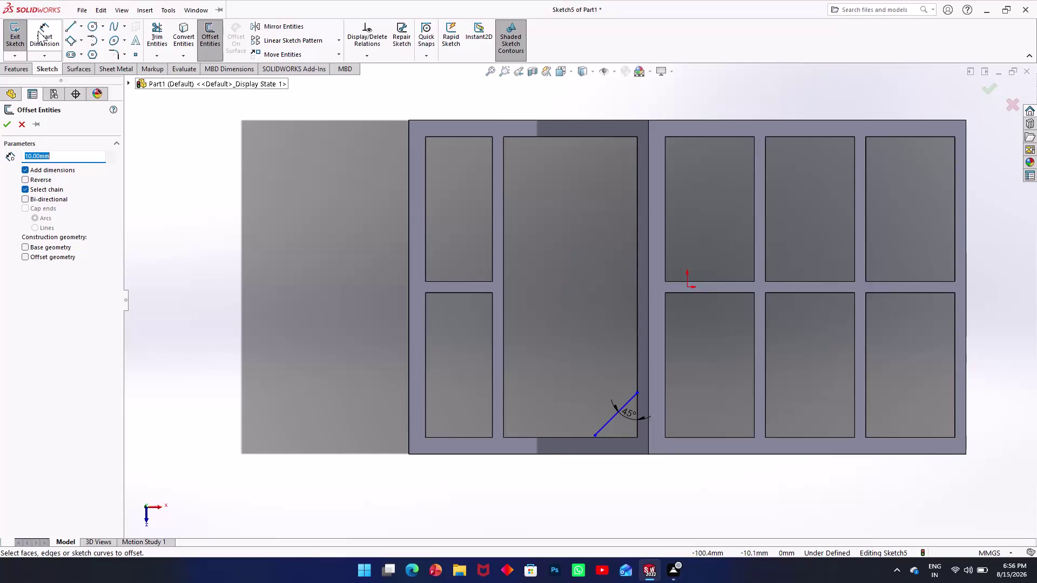
Dimension the 45° line's upper endpoint 7.7 mm vertically above the pocket's bottom edge.
scroll(down, 3)
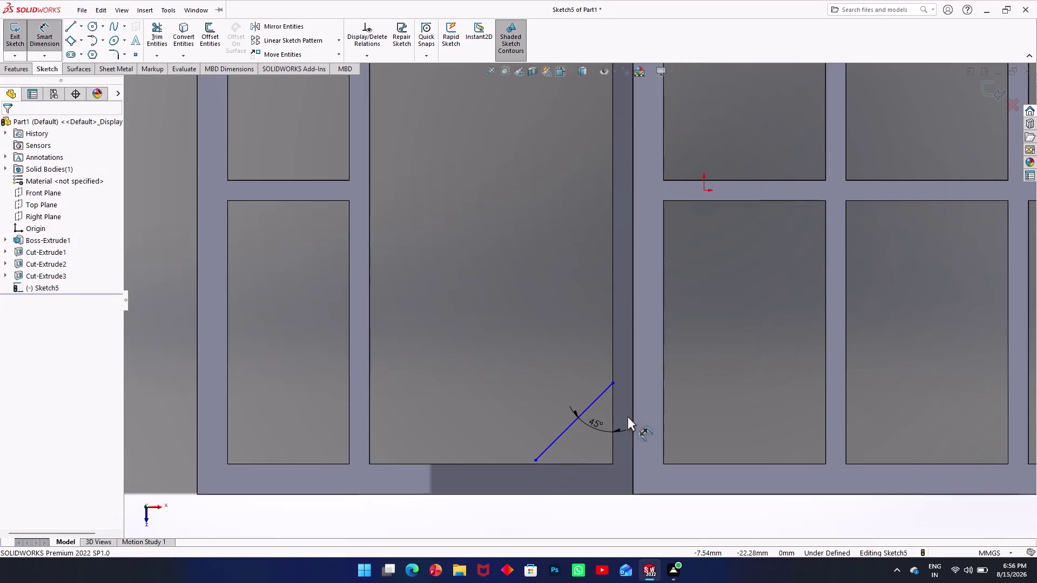
scroll(down, 3)
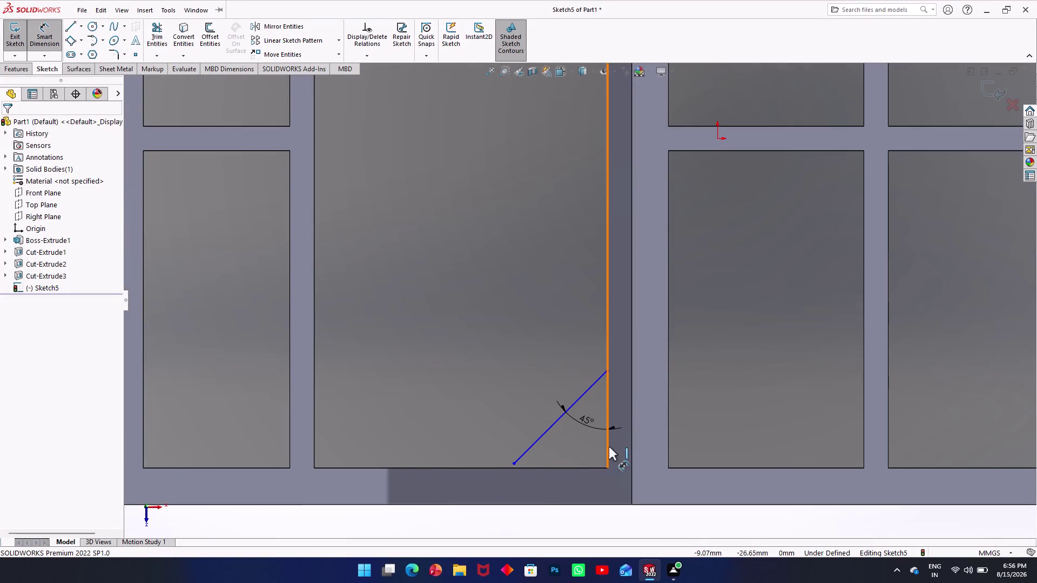
click(608, 372)
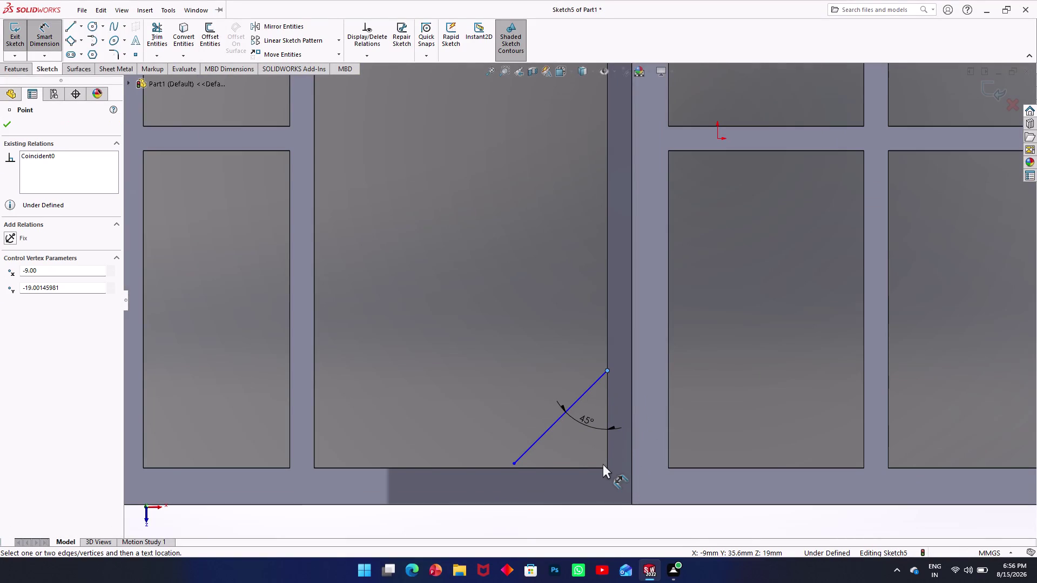
click(602, 469)
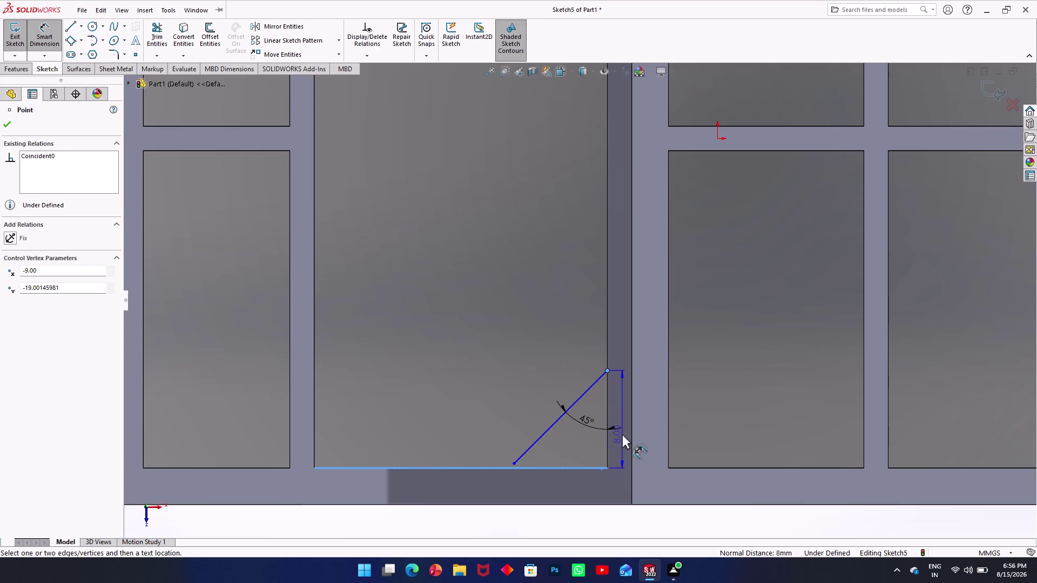
click(622, 434)
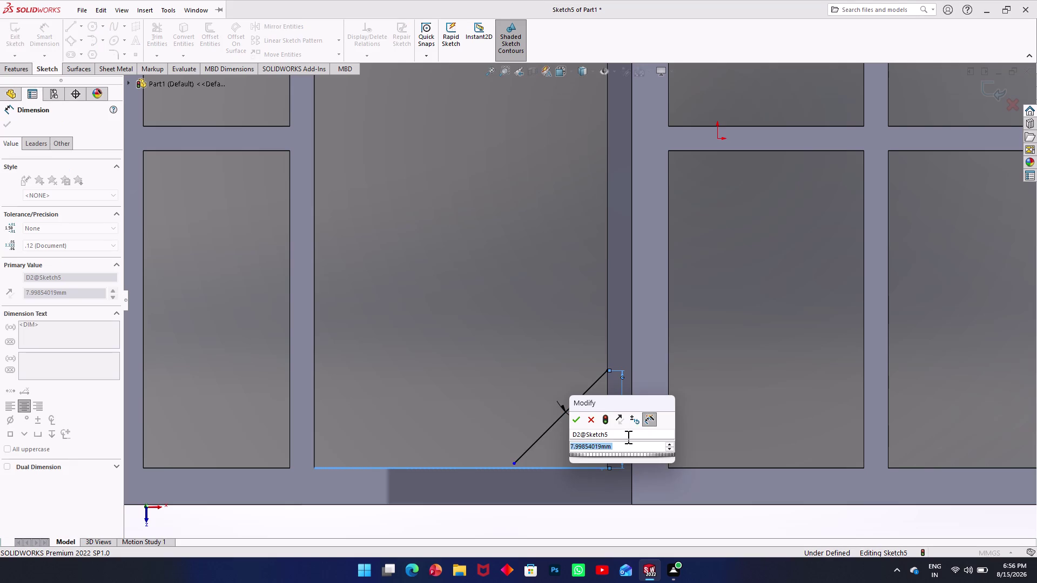
text(7.7)
key(Return)
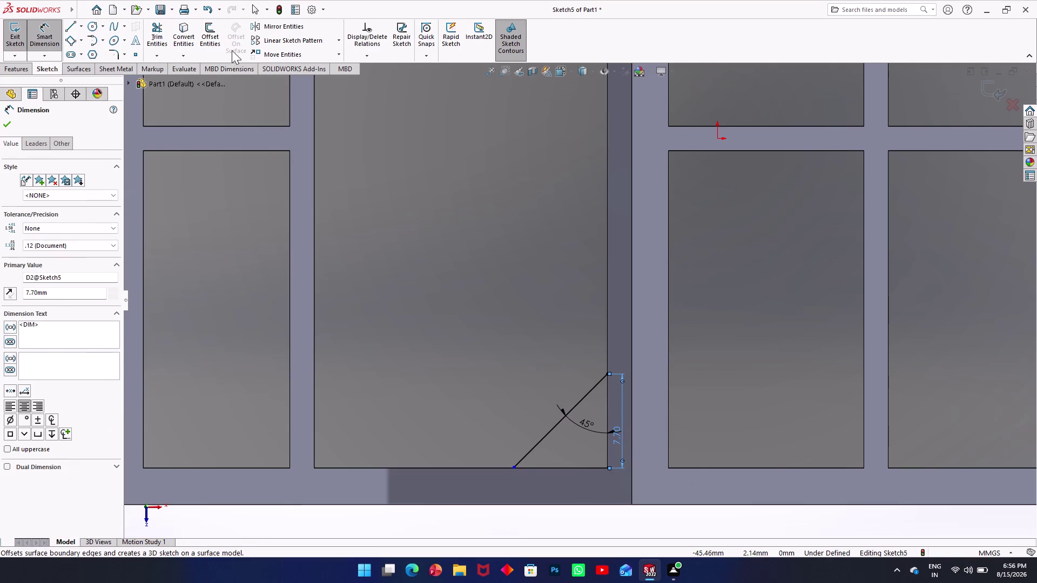
click(204, 40)
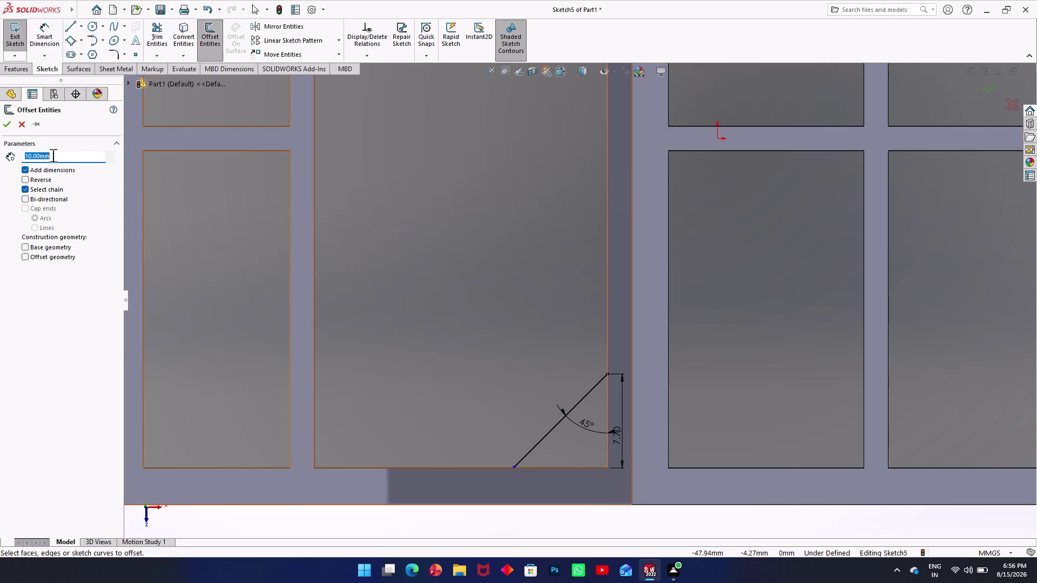
Offset the 45° line 7.7 mm upward to create its first parallel copy.
key(7)
key(period)
key(7)
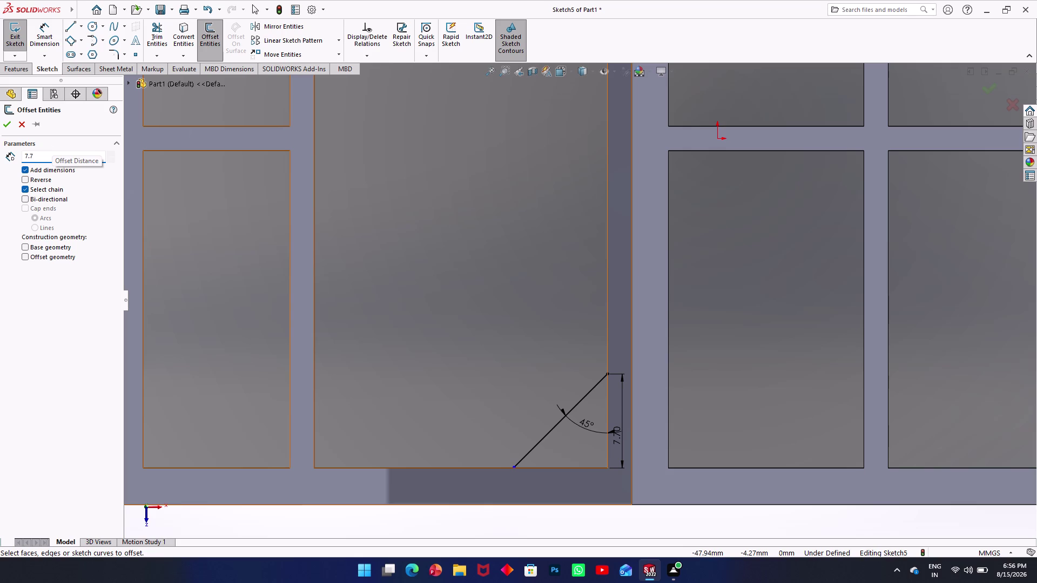
click(547, 433)
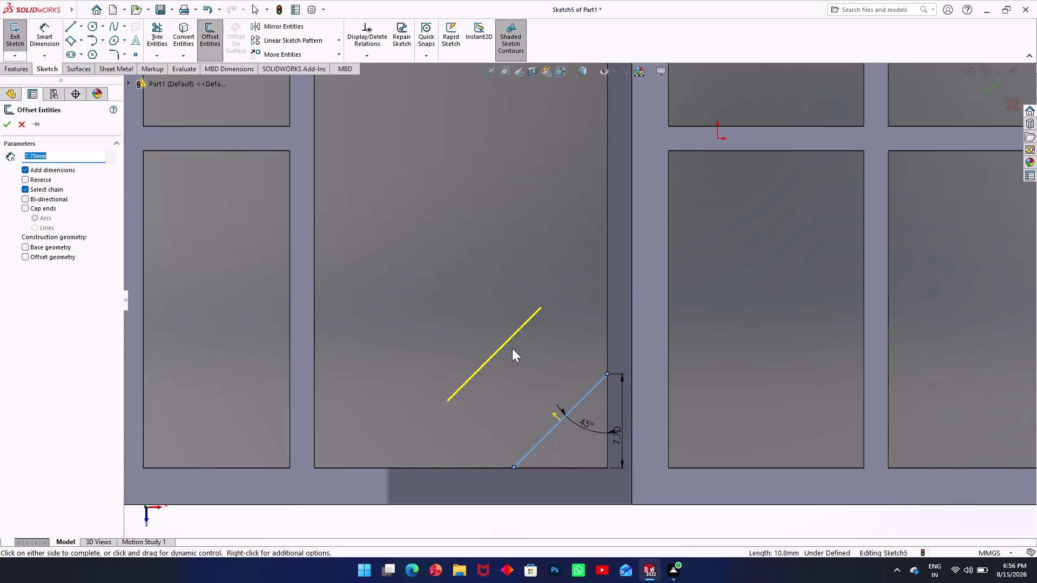
click(448, 279)
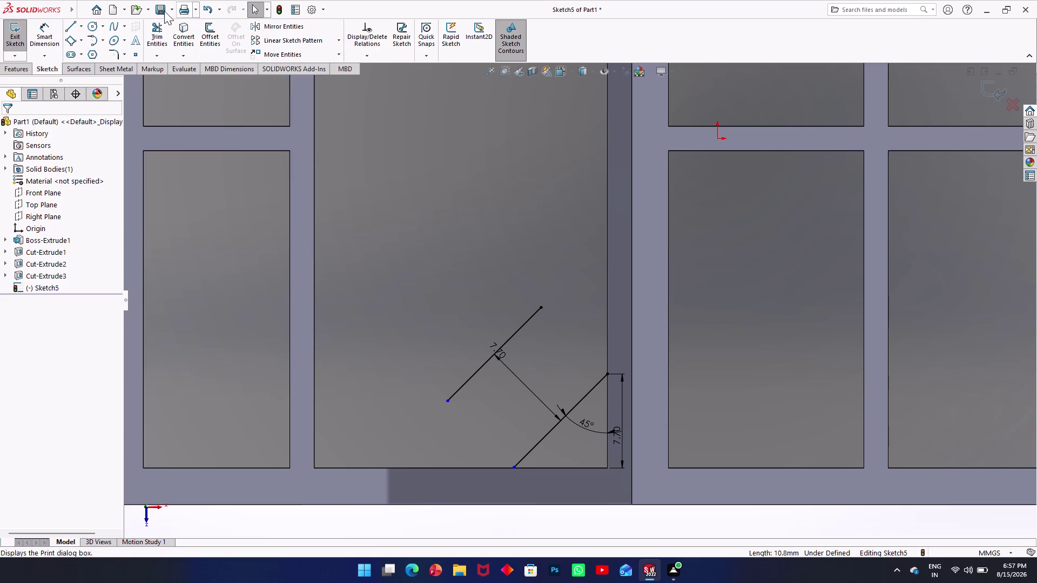
Offset the new copy another 7.7 mm up the face and select the top line.
click(207, 38)
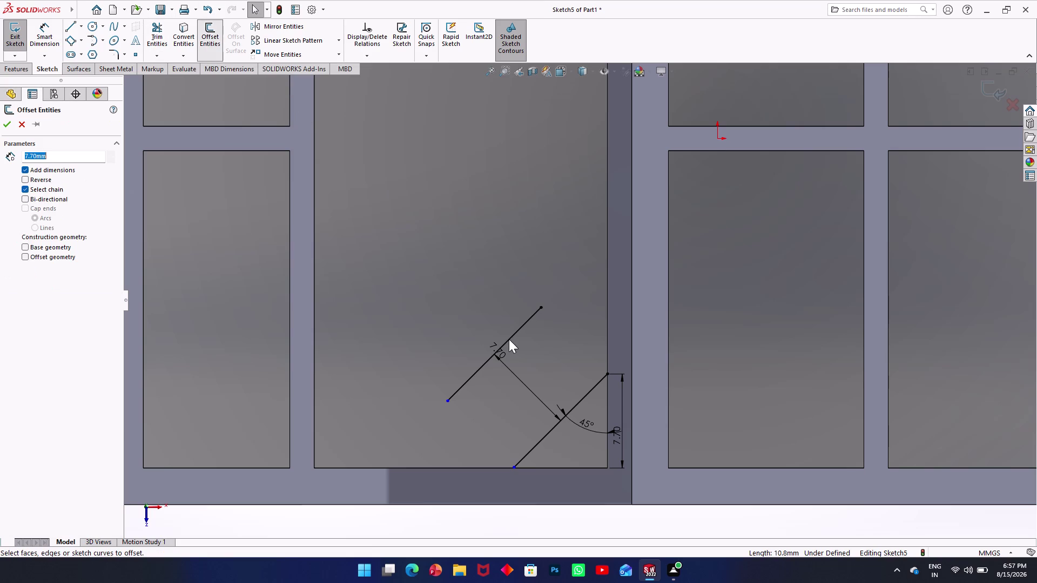
click(508, 339)
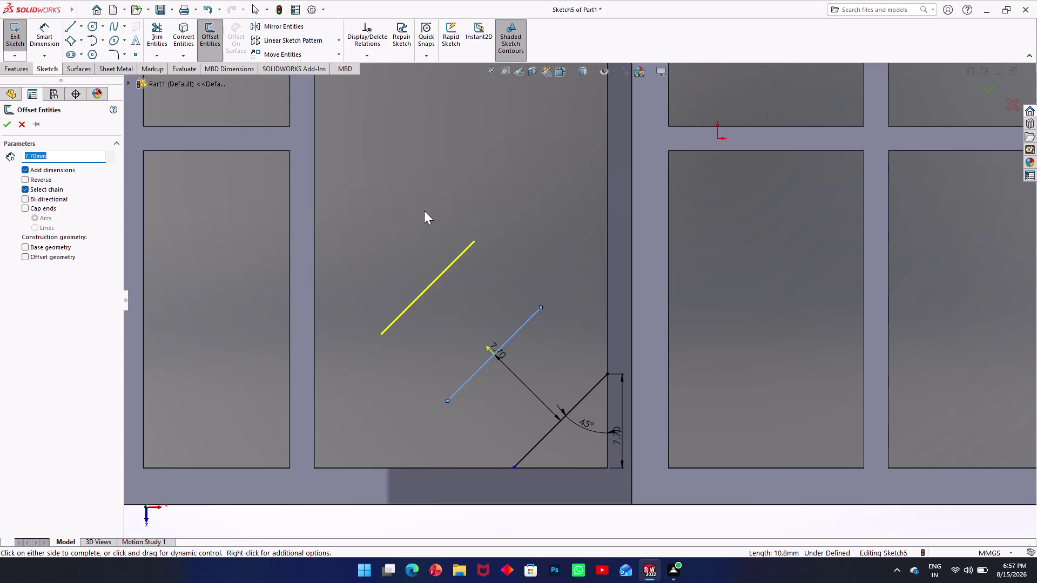
click(424, 211)
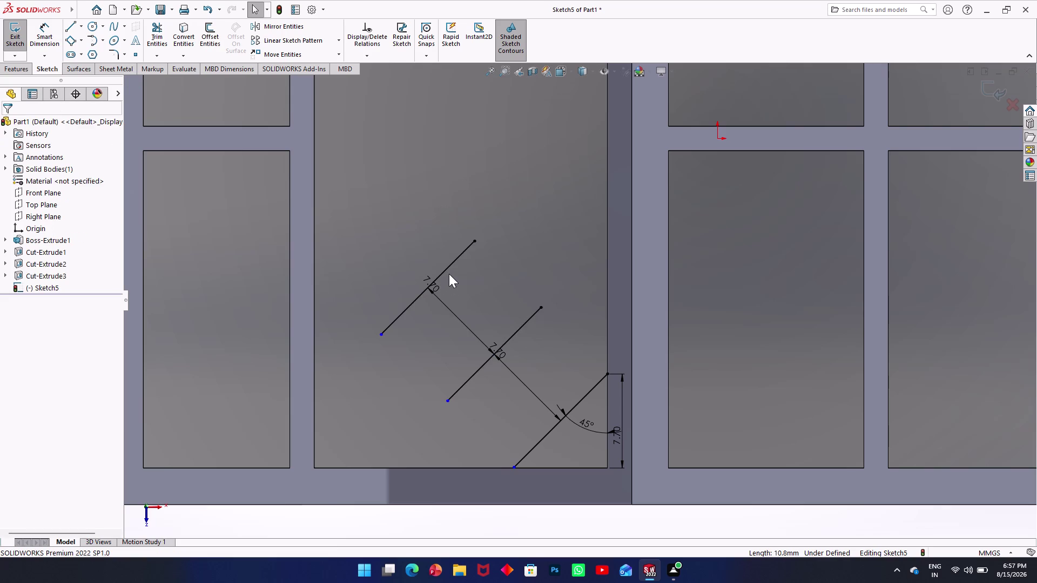
click(447, 268)
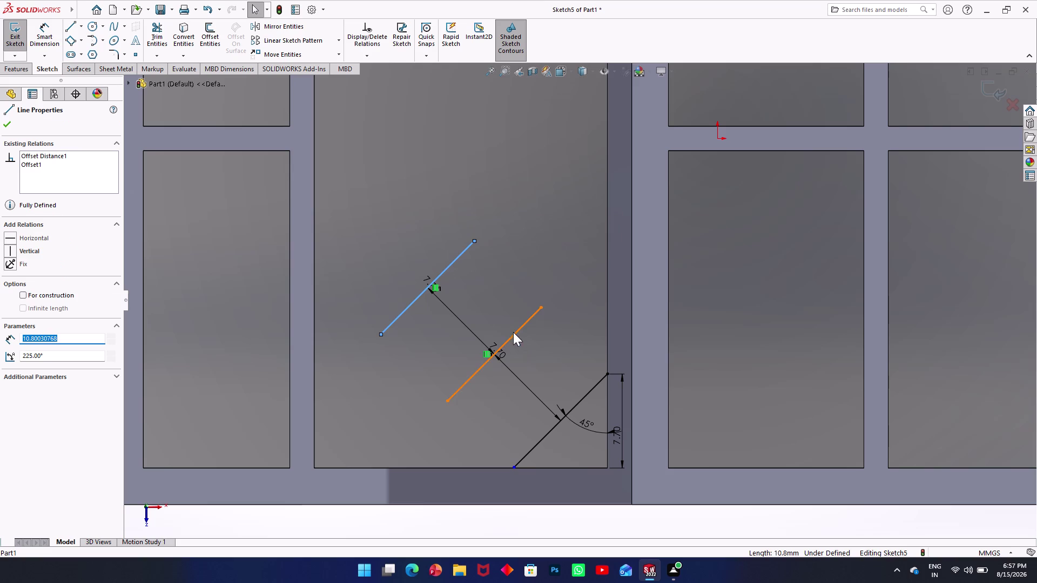
click(453, 261)
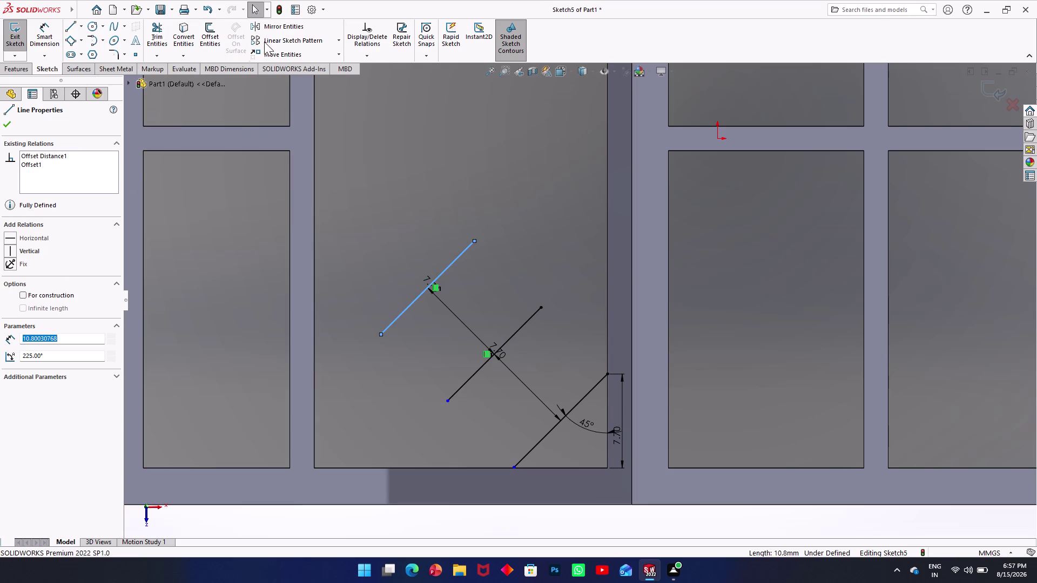
click(160, 52)
click(165, 83)
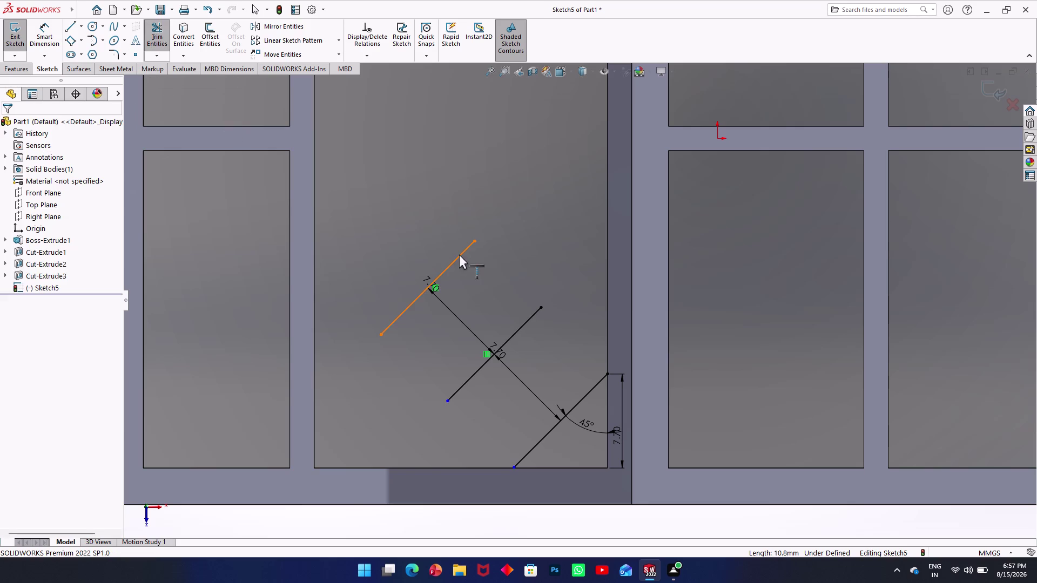
click(460, 254)
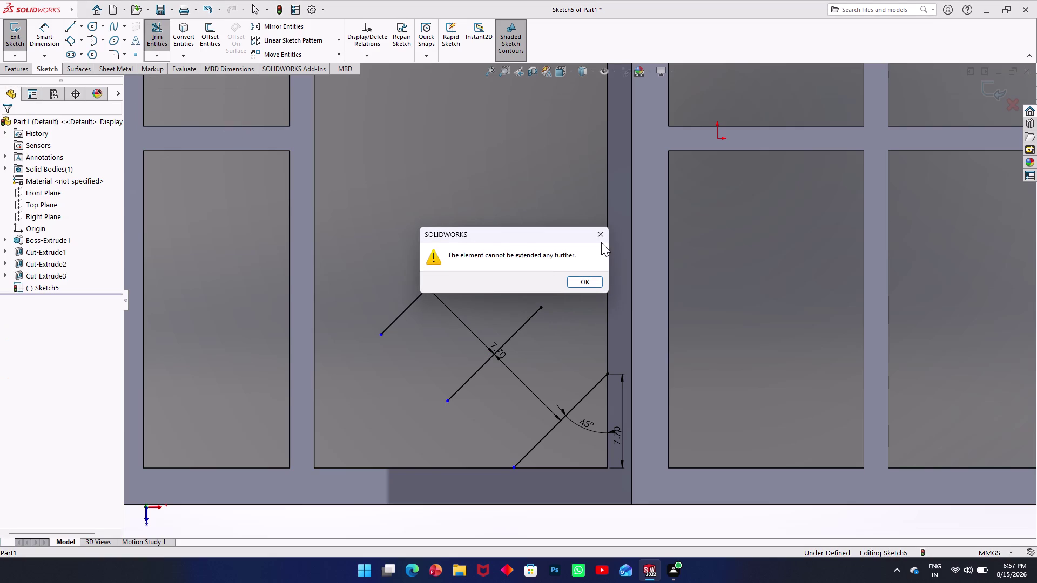
click(600, 237)
click(606, 251)
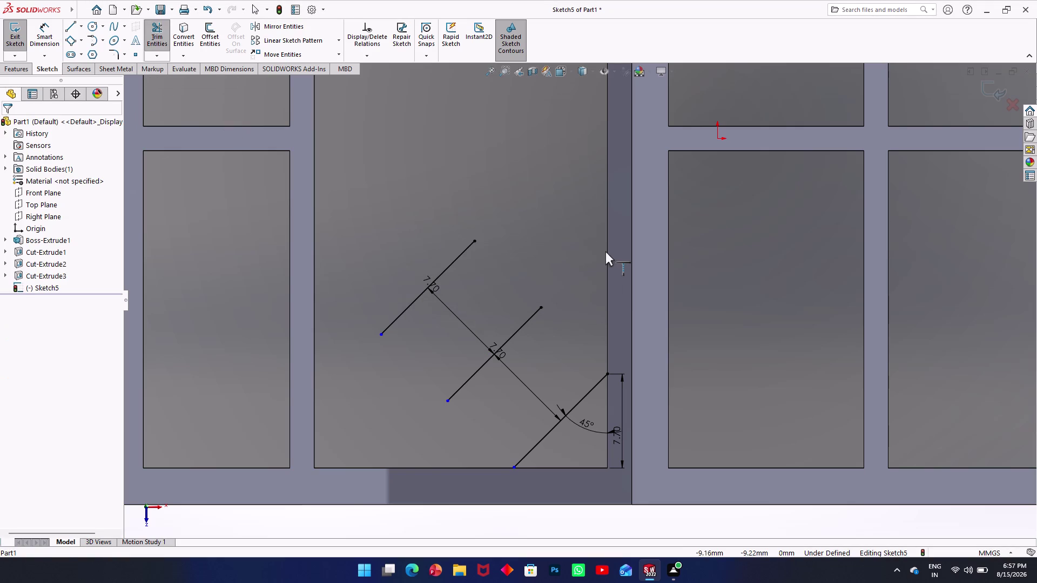
middle_drag(568, 222, 568, 240)
click(608, 259)
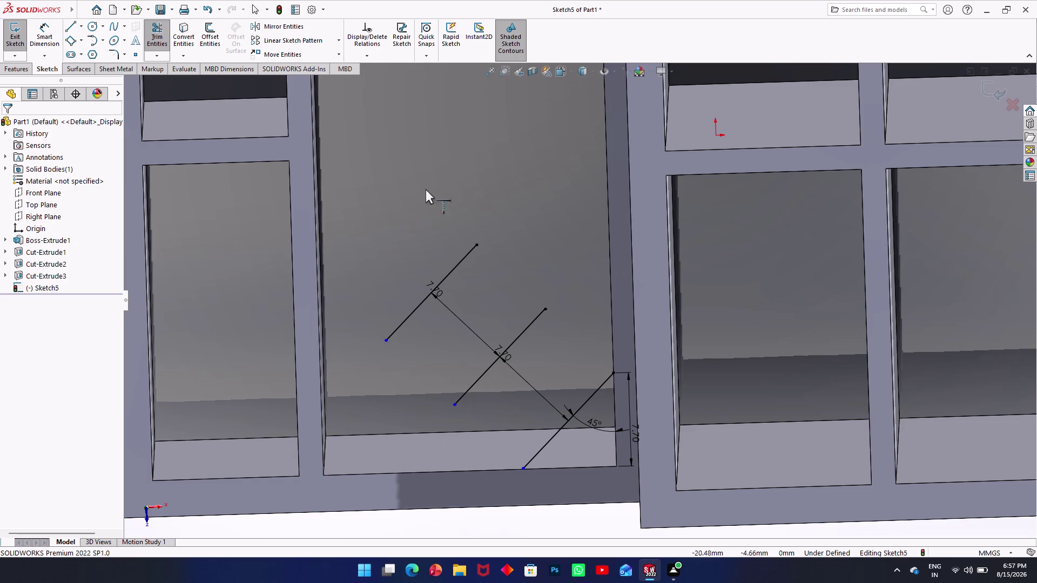
middle_drag(175, 118, 174, 73)
scroll(up, 3)
scroll(down, 3)
scroll(up, 3)
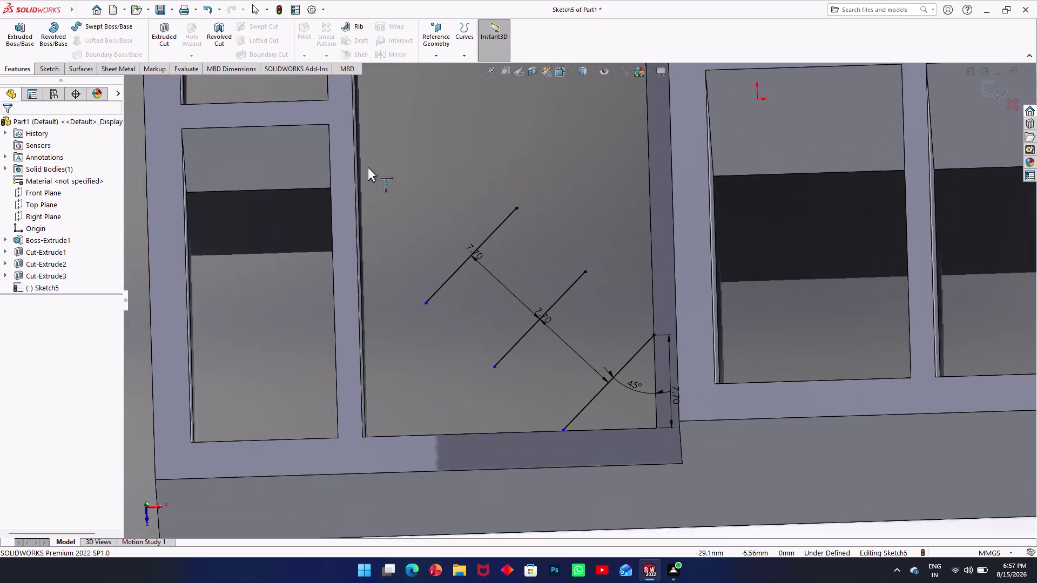
click(46, 69)
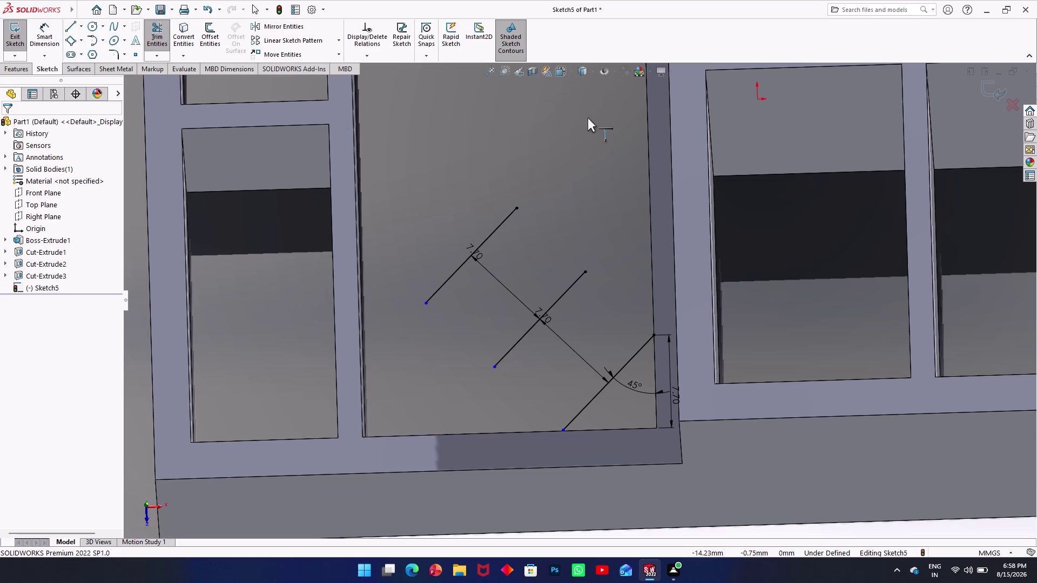
middle_drag(643, 171, 686, 175)
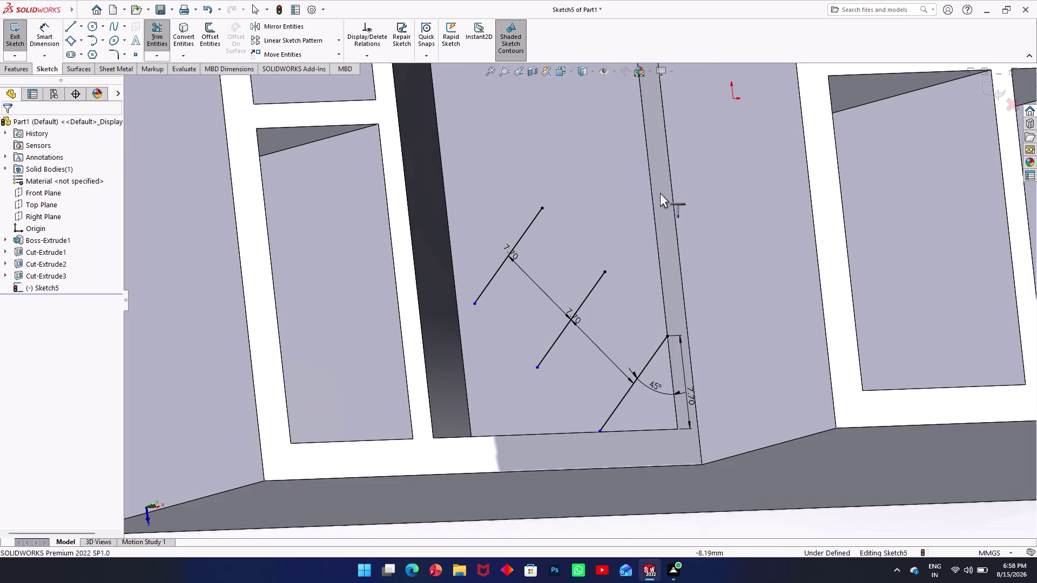
click(650, 201)
key(Escape)
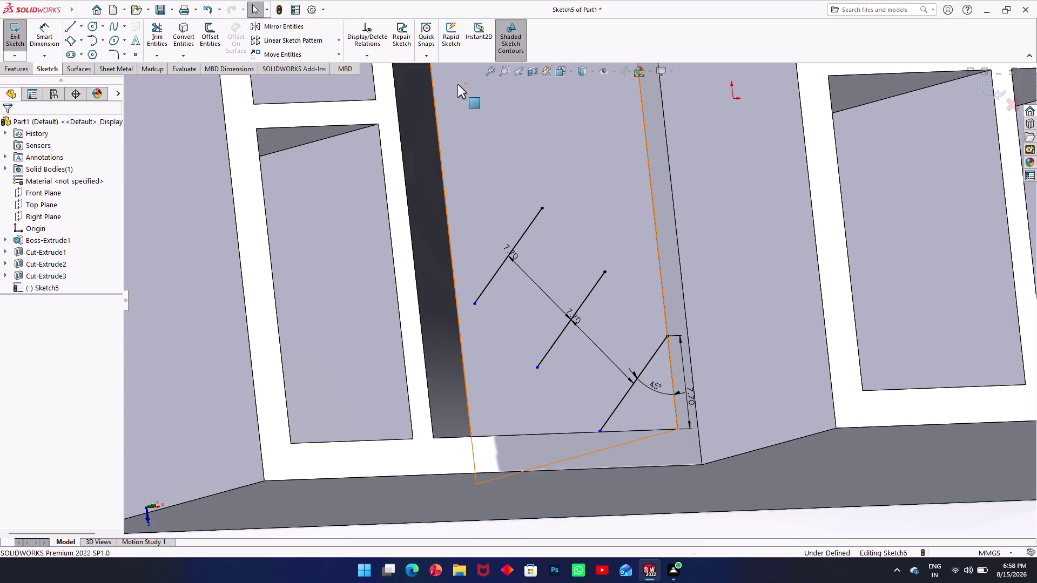
click(650, 204)
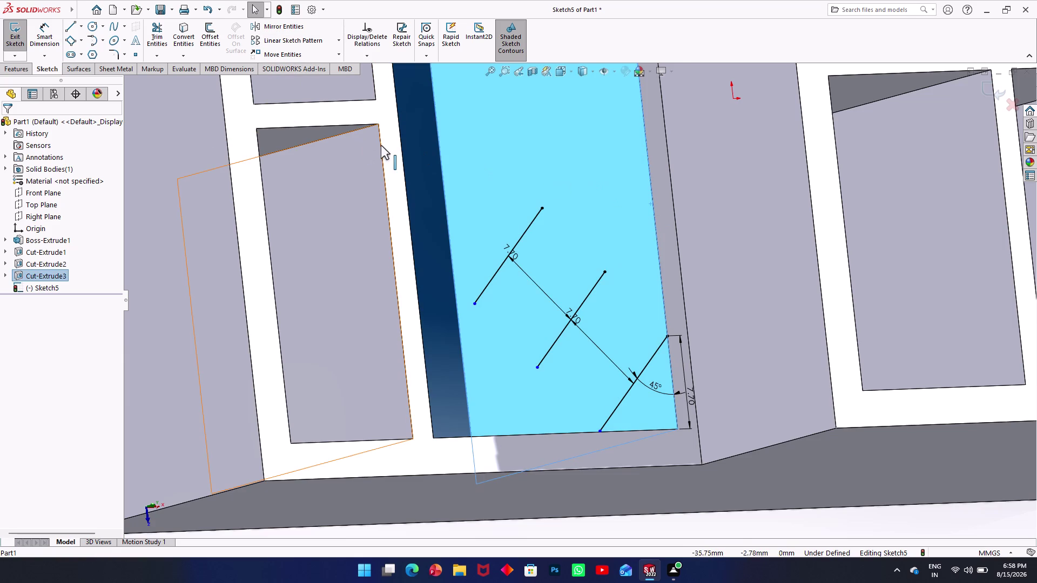
key(Escape)
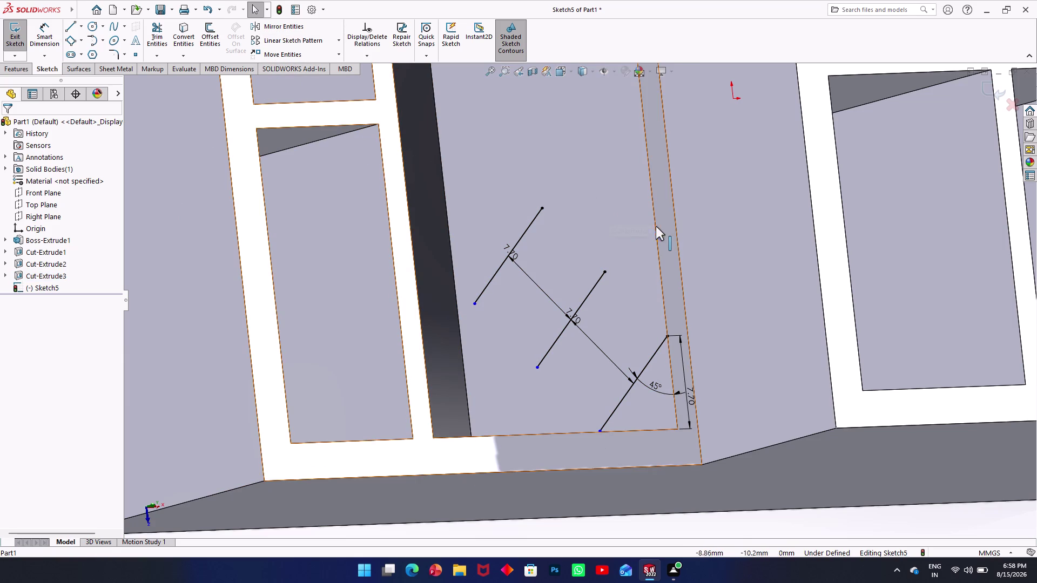
click(656, 226)
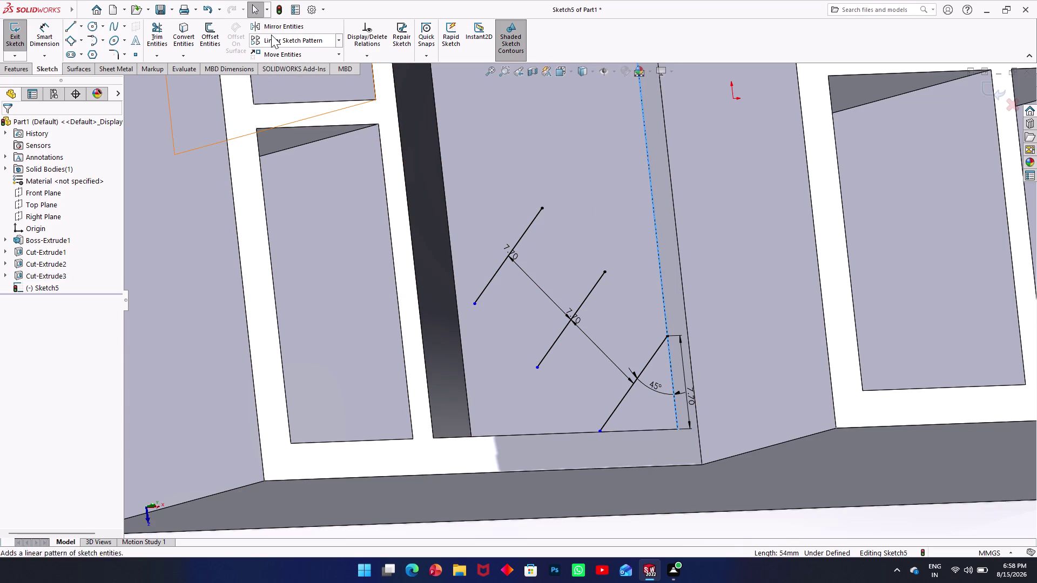
click(180, 23)
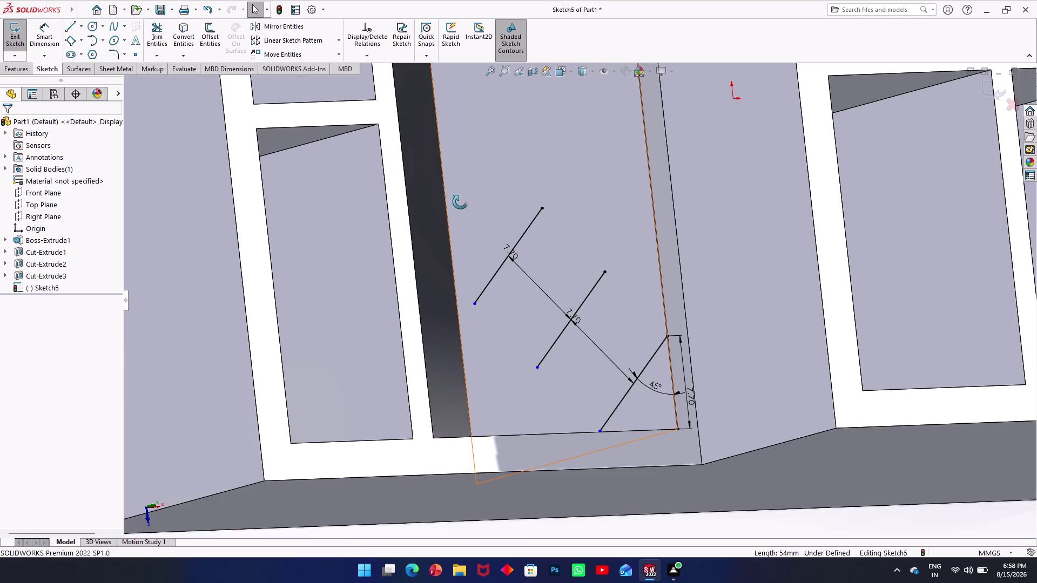
middle_drag(471, 199, 432, 221)
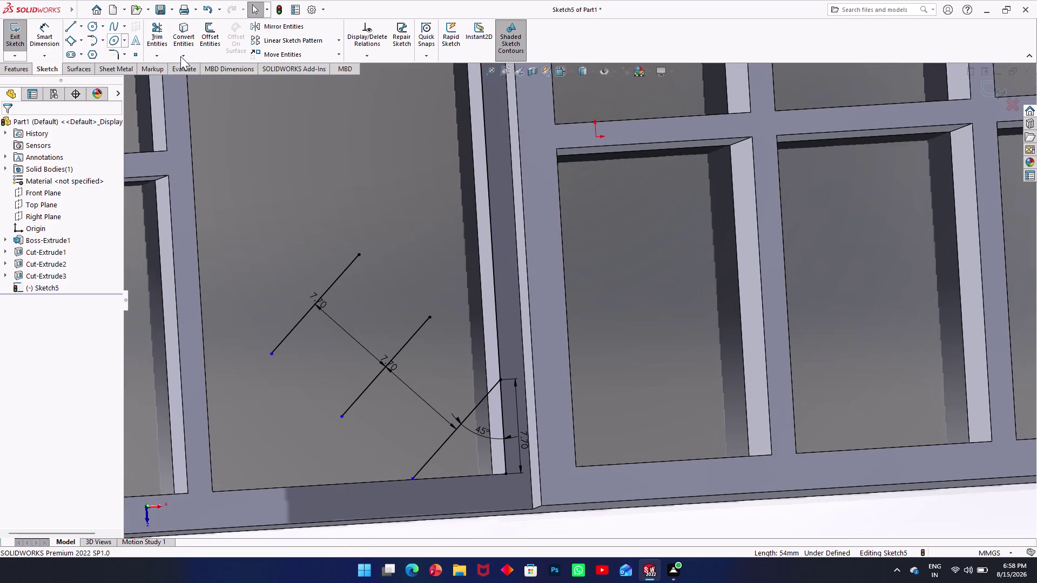
Extend the top and middle 45° copies so they end on the pocket wall edge.
click(160, 56)
click(180, 84)
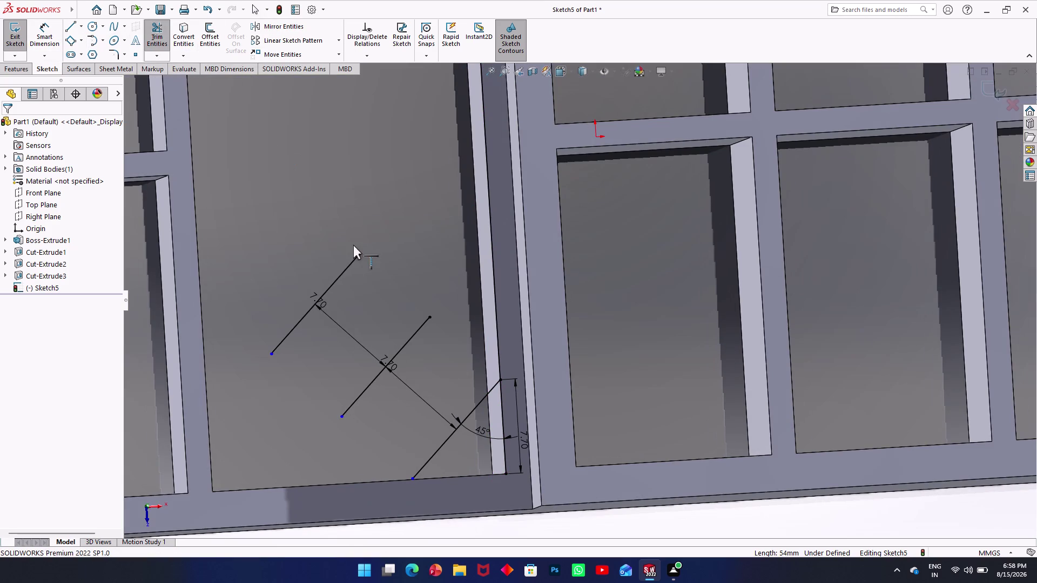
click(357, 259)
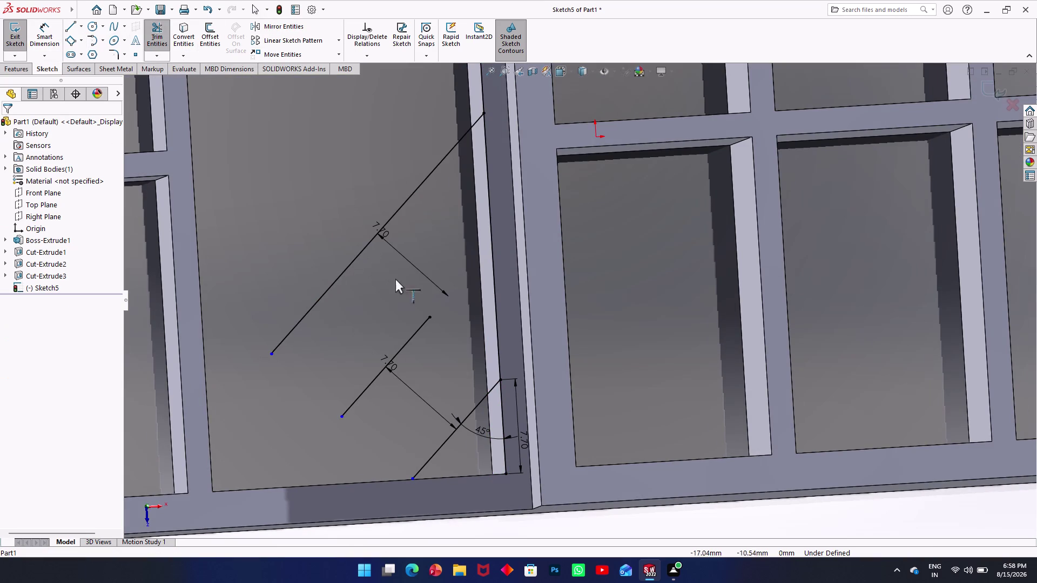
click(431, 315)
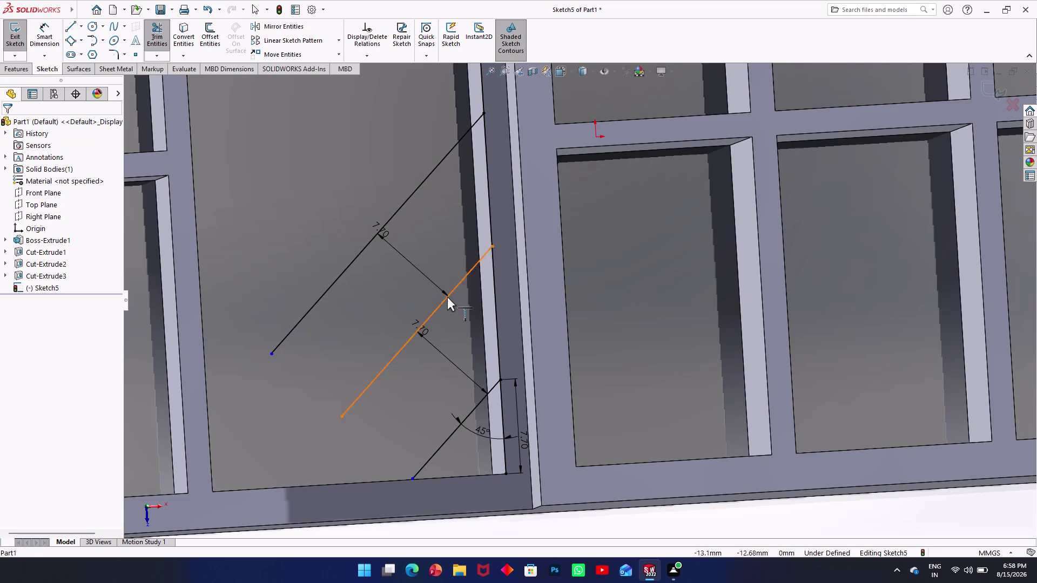
middle_drag(474, 267, 463, 241)
scroll(up, 3)
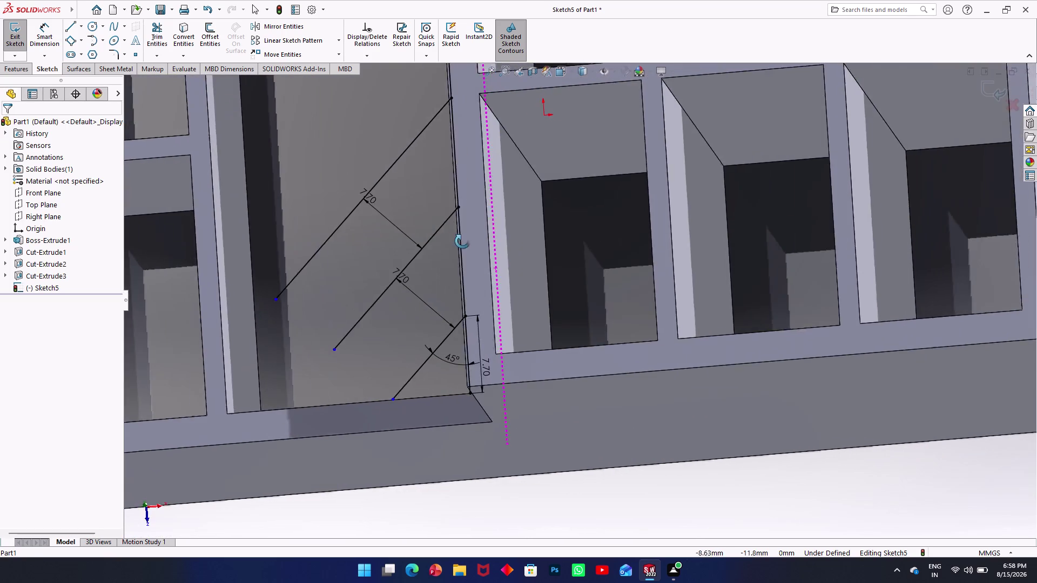
middle_drag(462, 241, 499, 249)
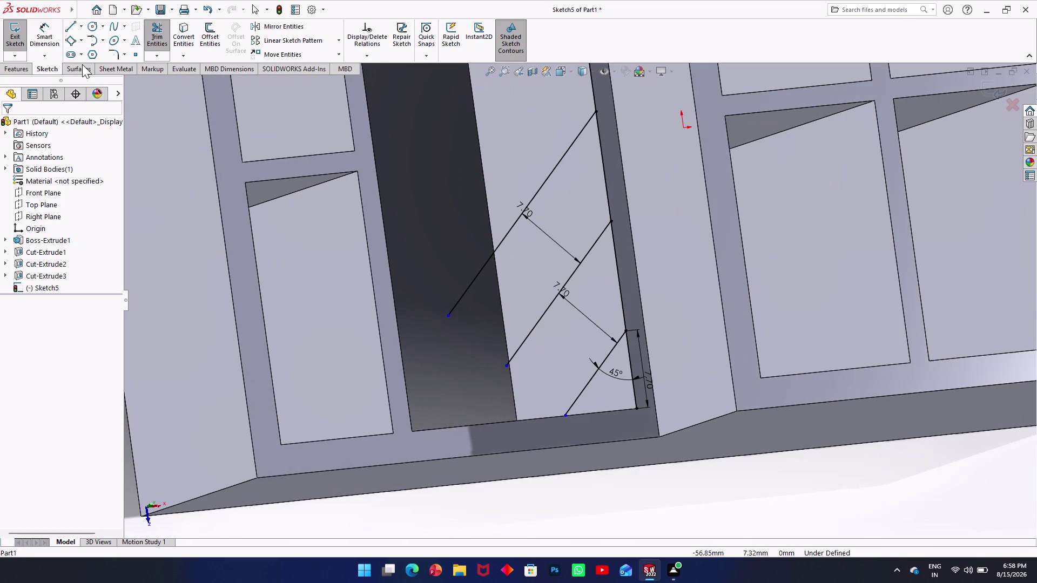
Add a driven 10.89 mm distance between two neighbouring line ends on the wall edge.
click(43, 38)
click(614, 220)
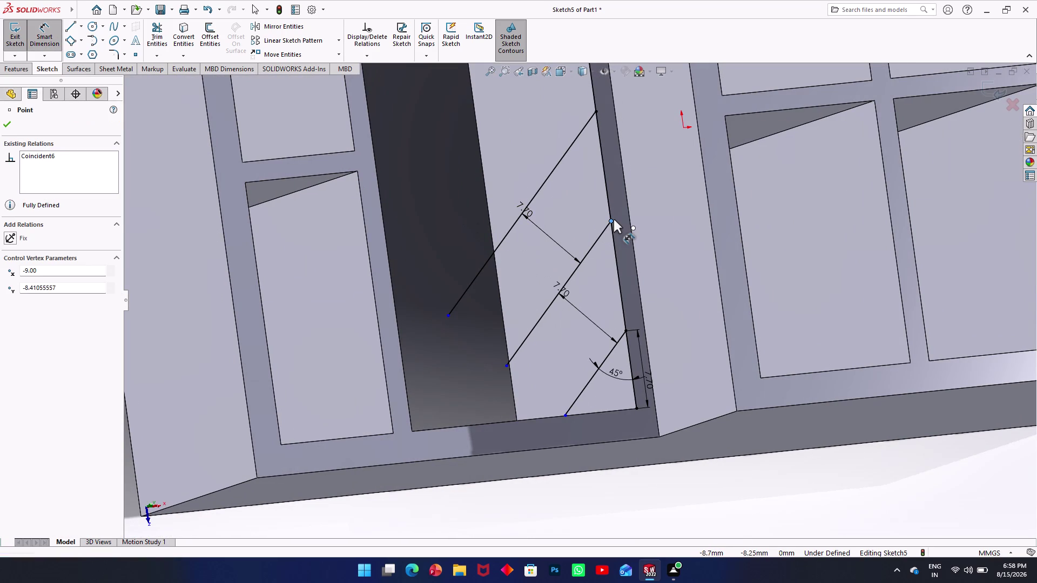
click(628, 329)
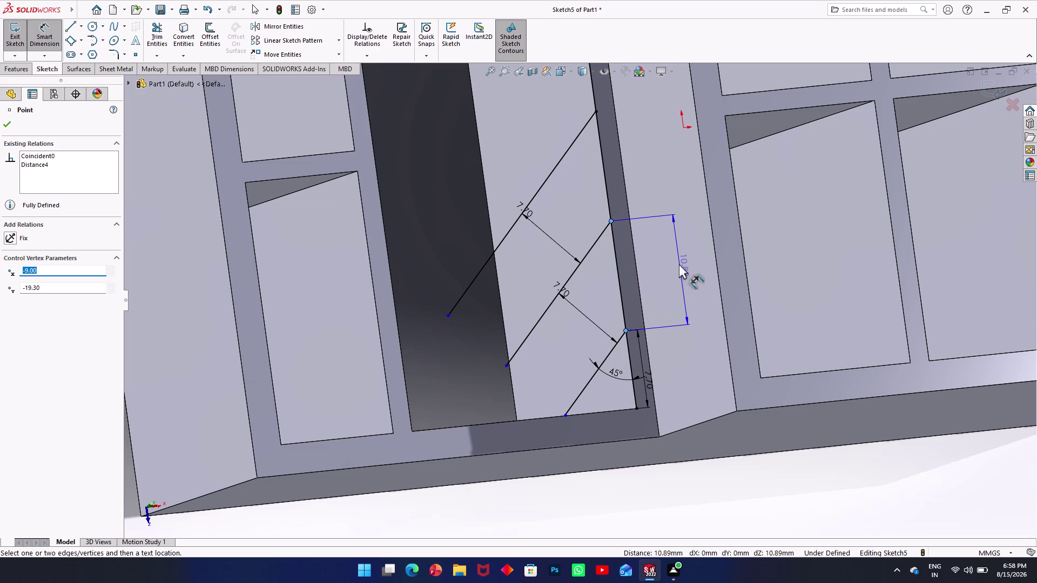
click(644, 277)
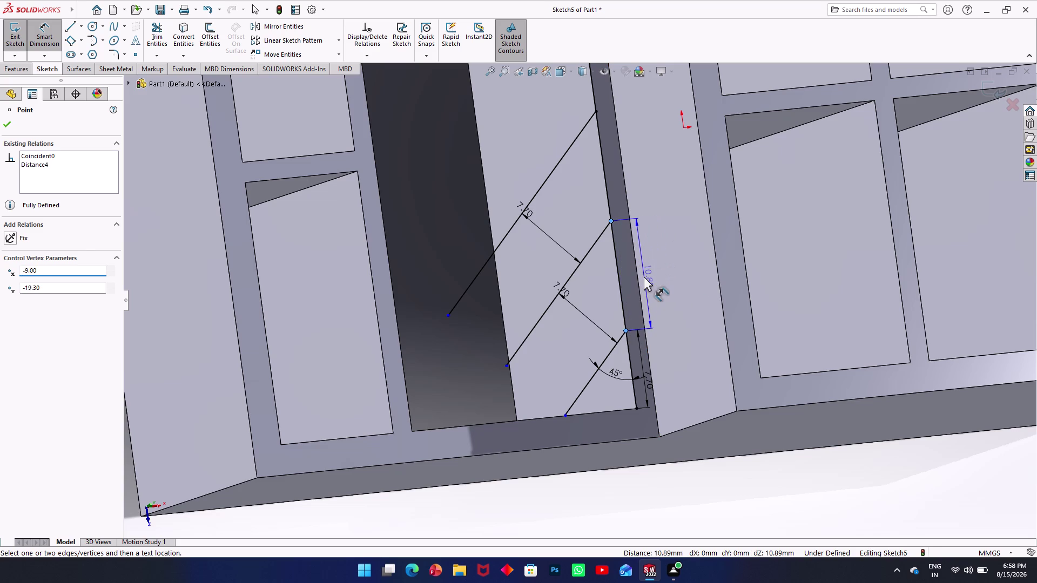
click(578, 278)
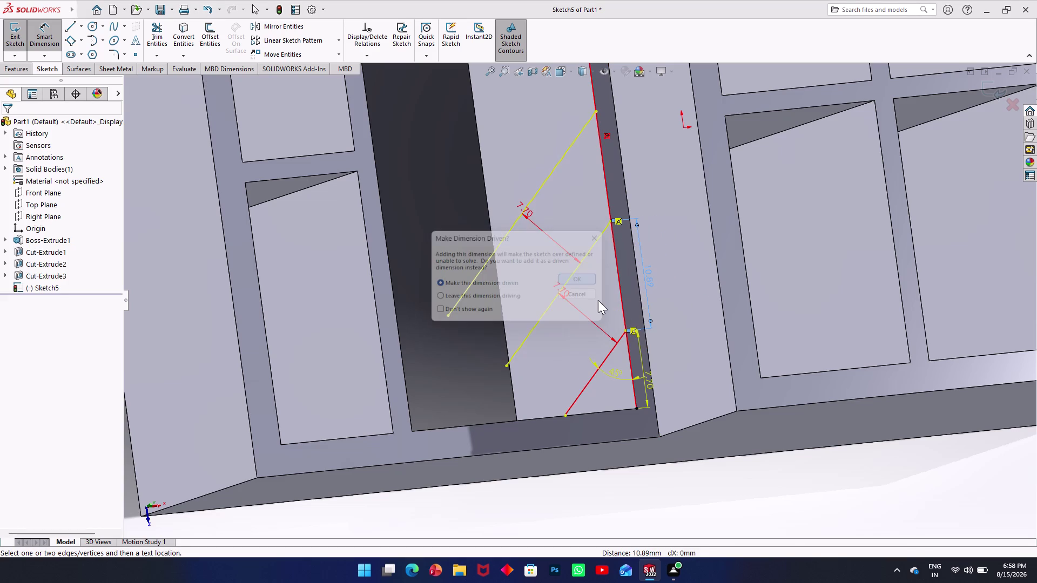
click(583, 314)
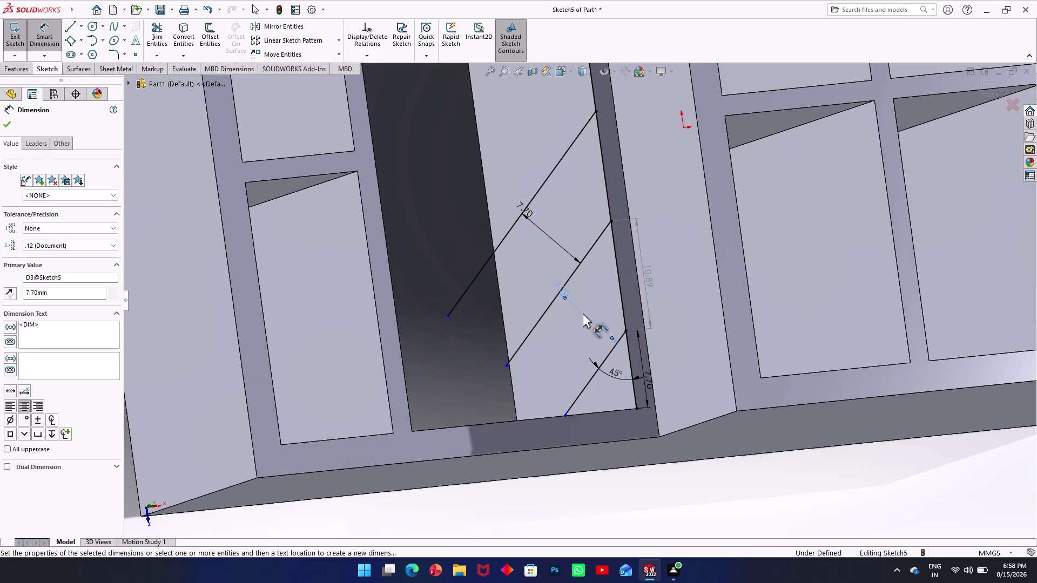
Delete the 7.70 spacing dimensions and dismiss the driven-dimension warning.
key(Delete)
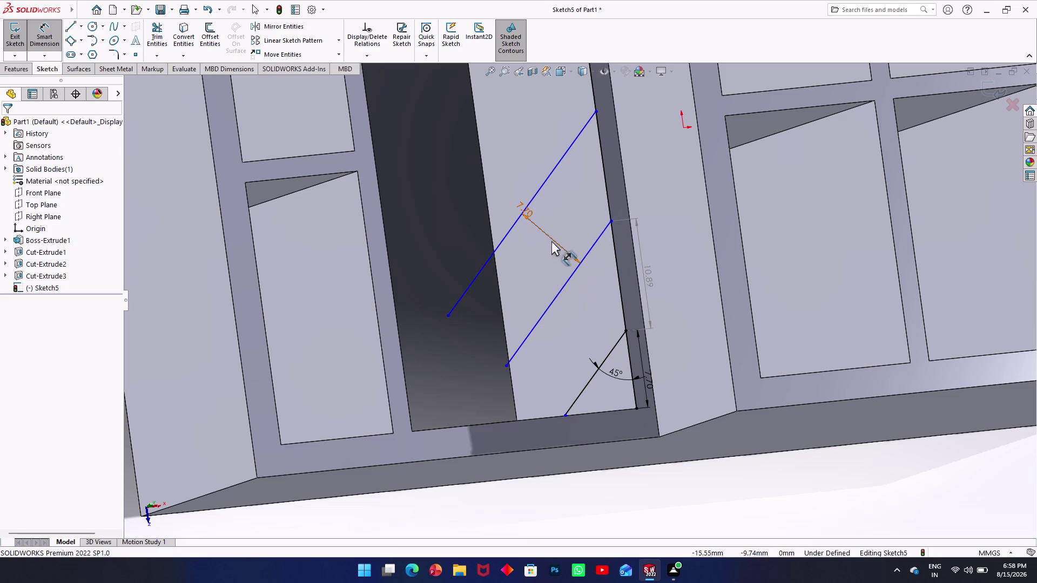
click(551, 240)
key(Delete)
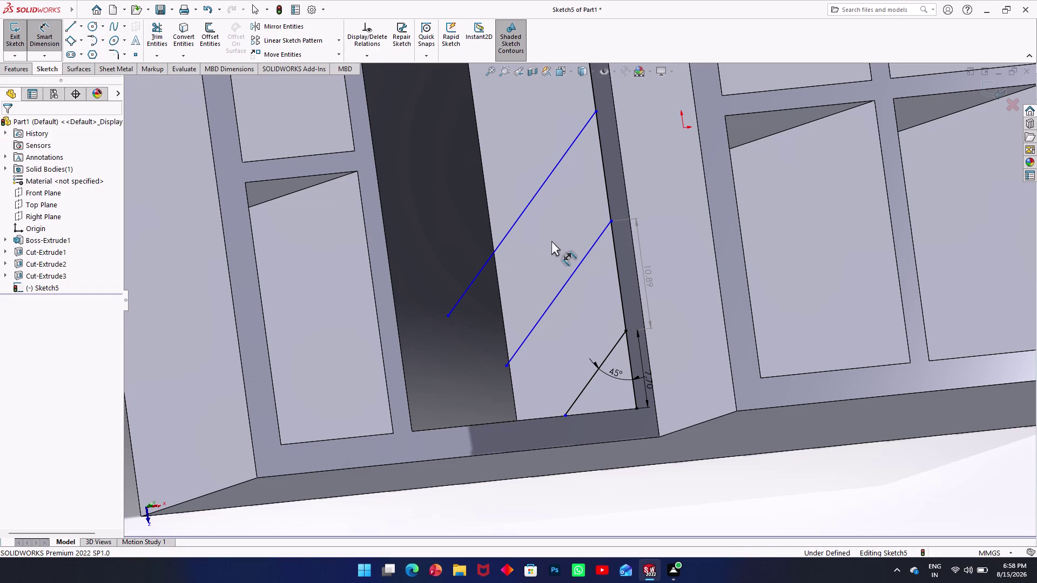
click(651, 282)
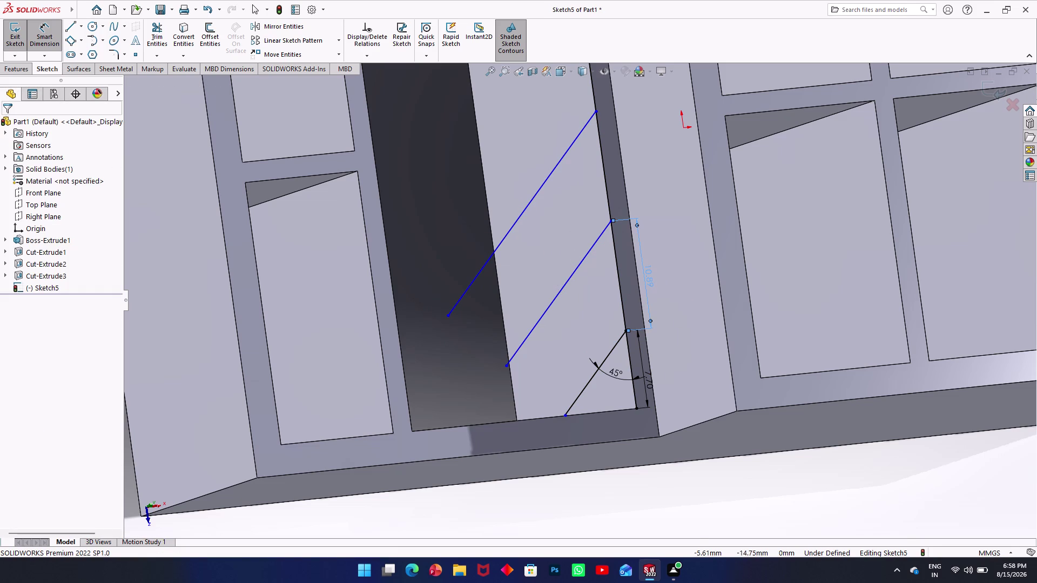
double_click(652, 282)
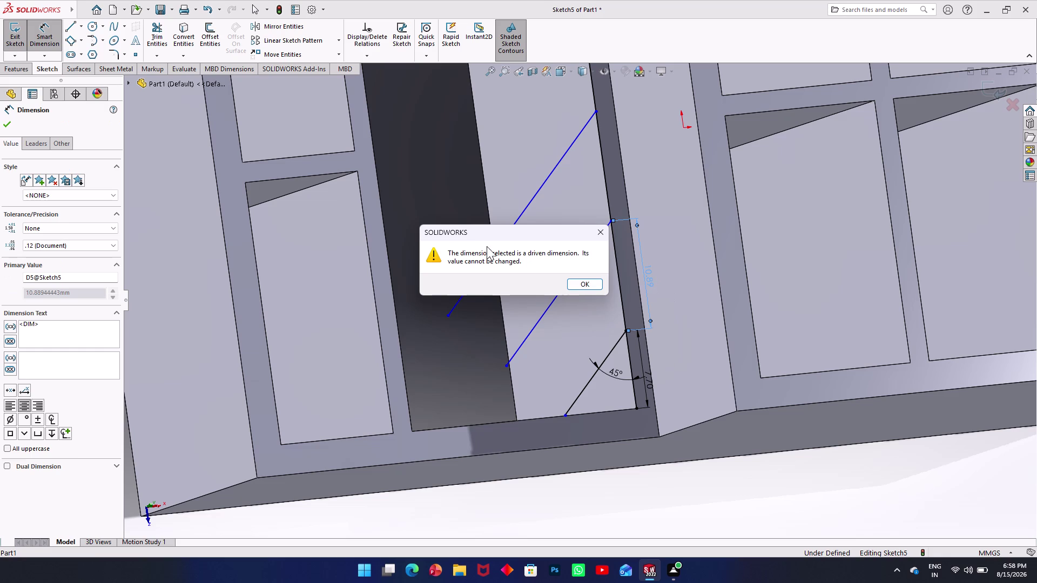
click(604, 233)
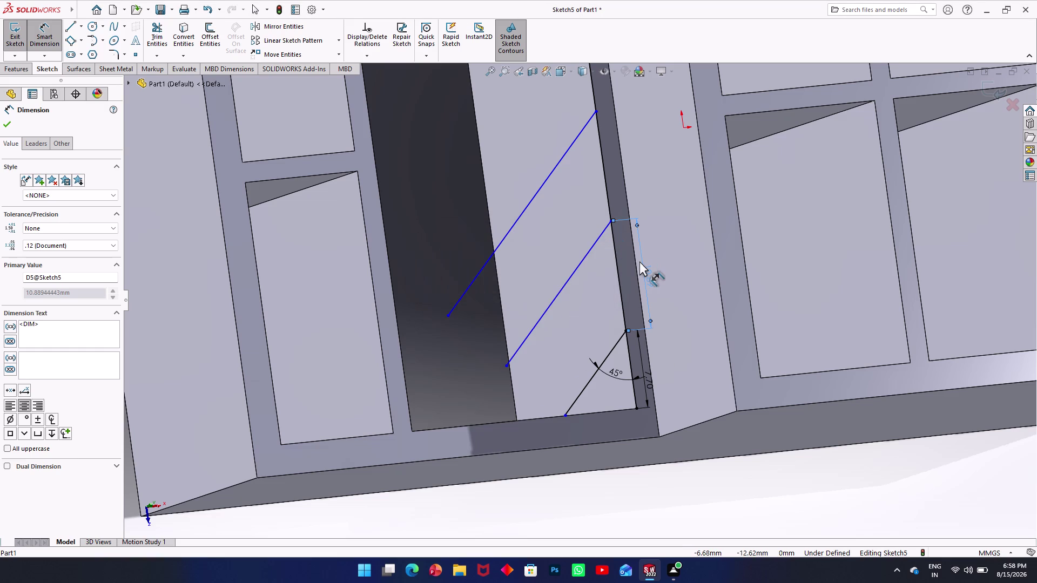
Undo back to the single original 45° line with its 45° and 7.70 dimensions.
key(ctrl+z)
key(ctrl+z)
key(ctrl+z)
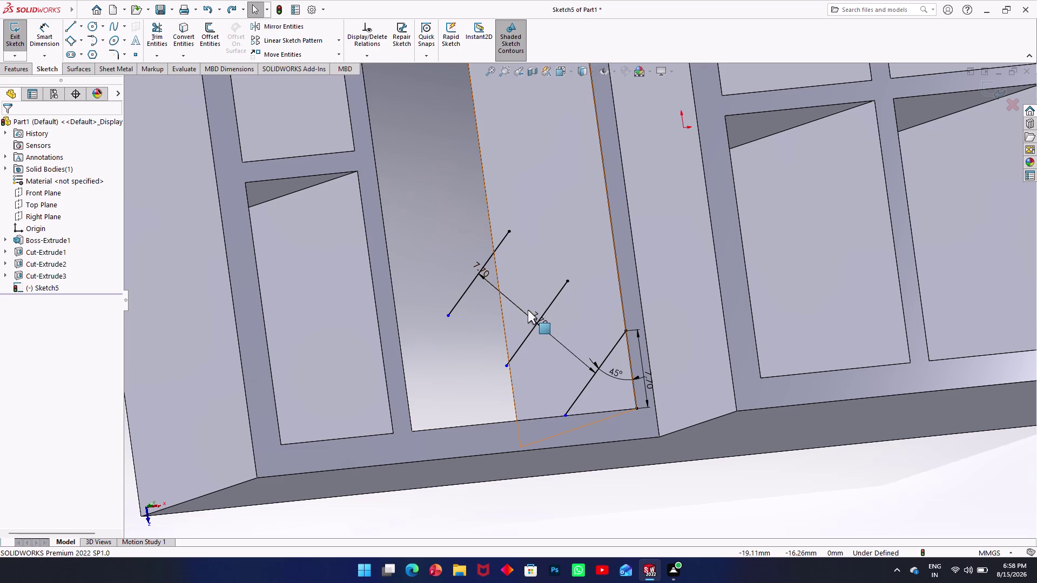
key(ctrl+z)
key(ctrl+z)
key(ctrl+z)
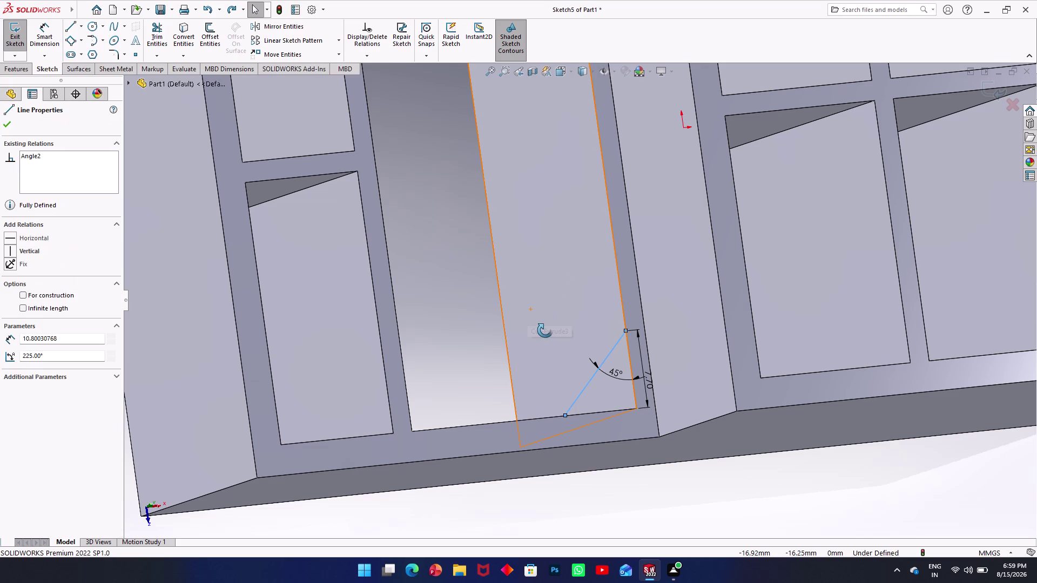
middle_drag(604, 327, 585, 329)
scroll(down, 3)
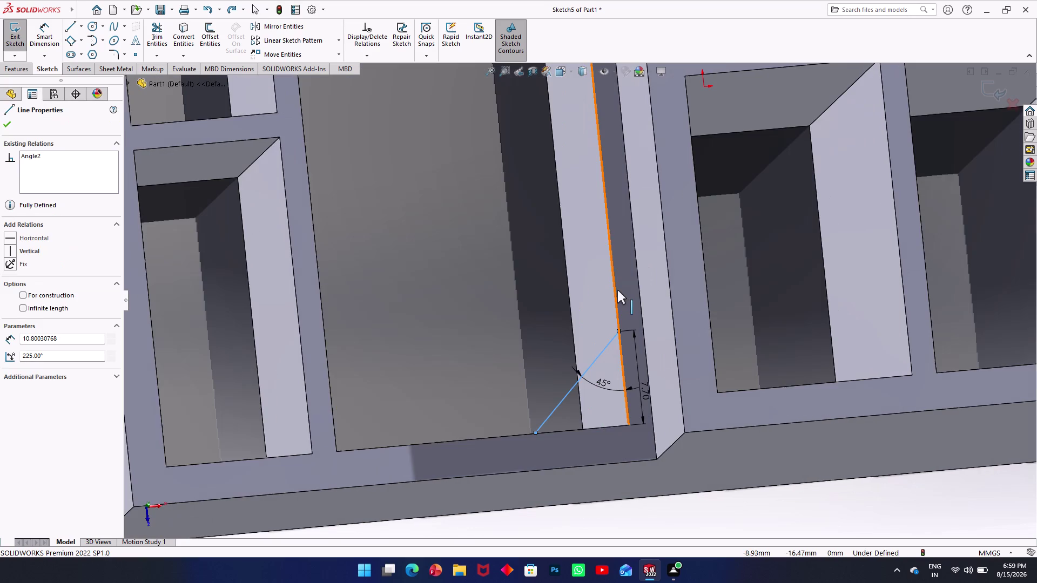
click(610, 248)
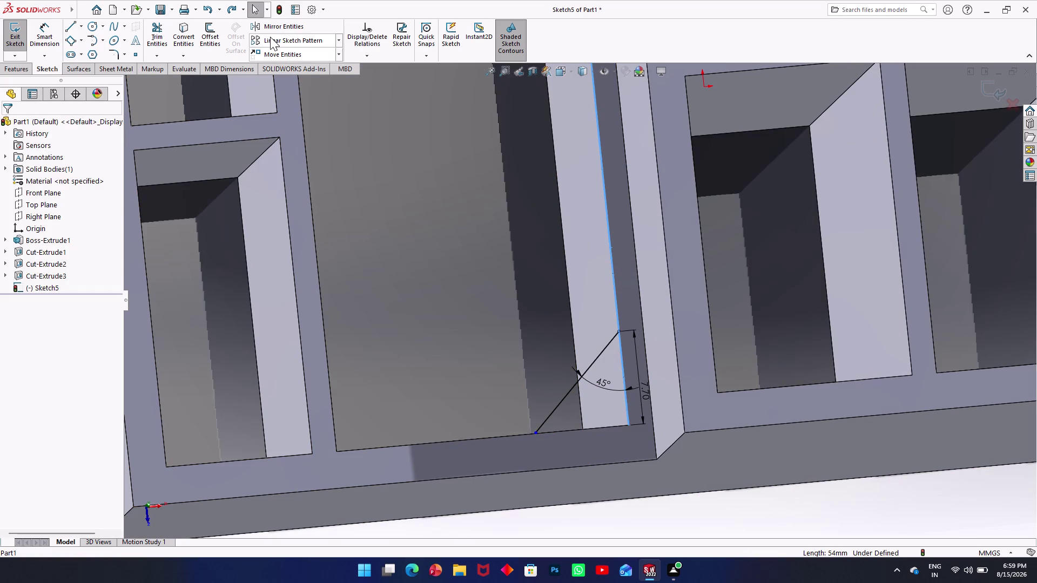
click(175, 42)
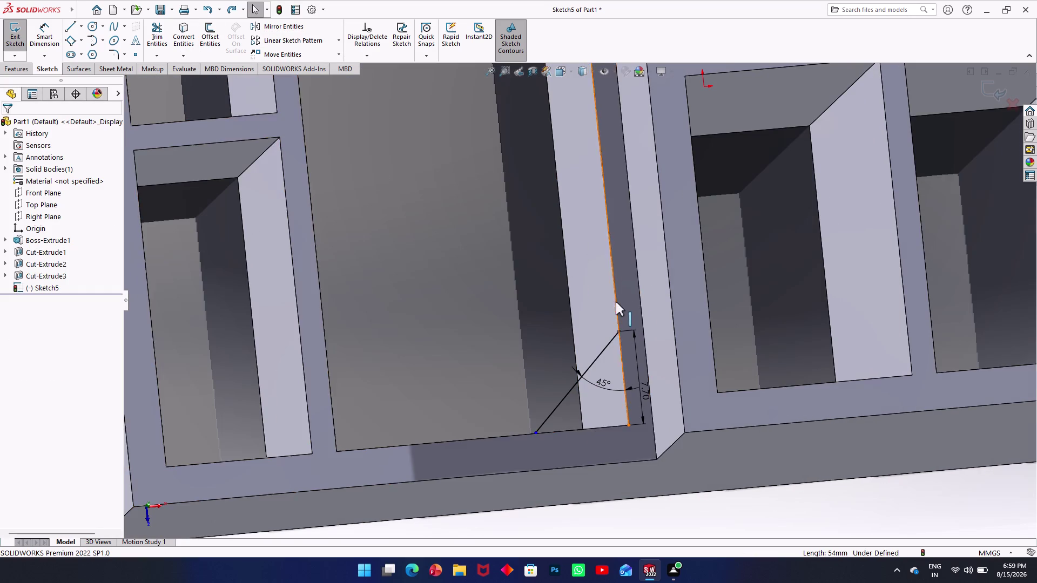
Turn the view toward the pocket wall and launch Copy Entities from Move Entities.
middle_drag(608, 305, 595, 310)
scroll(up, 3)
scroll(down, 3)
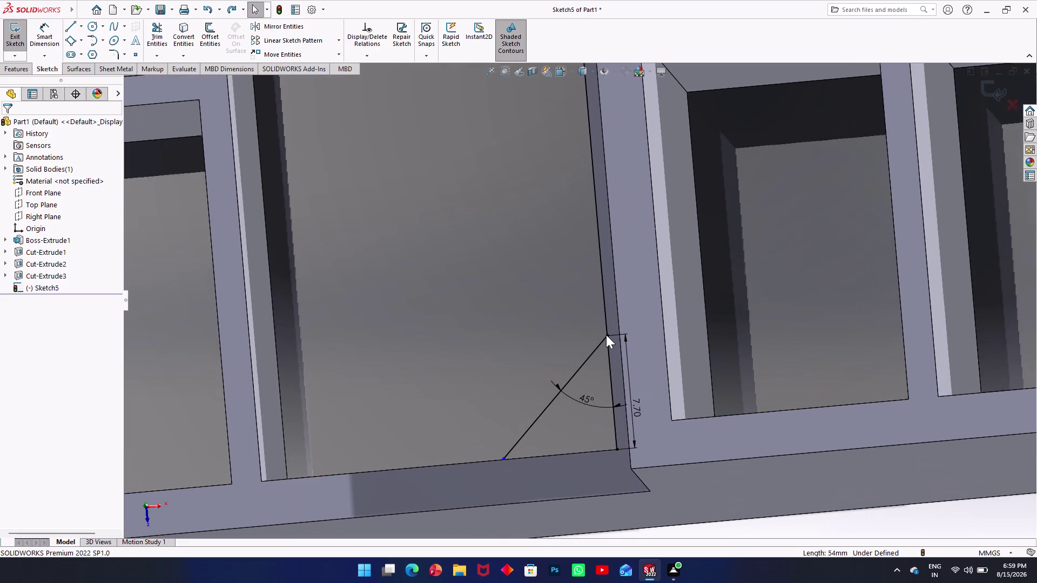
scroll(down, 3)
scroll(down, 3)
scroll(down, 3)
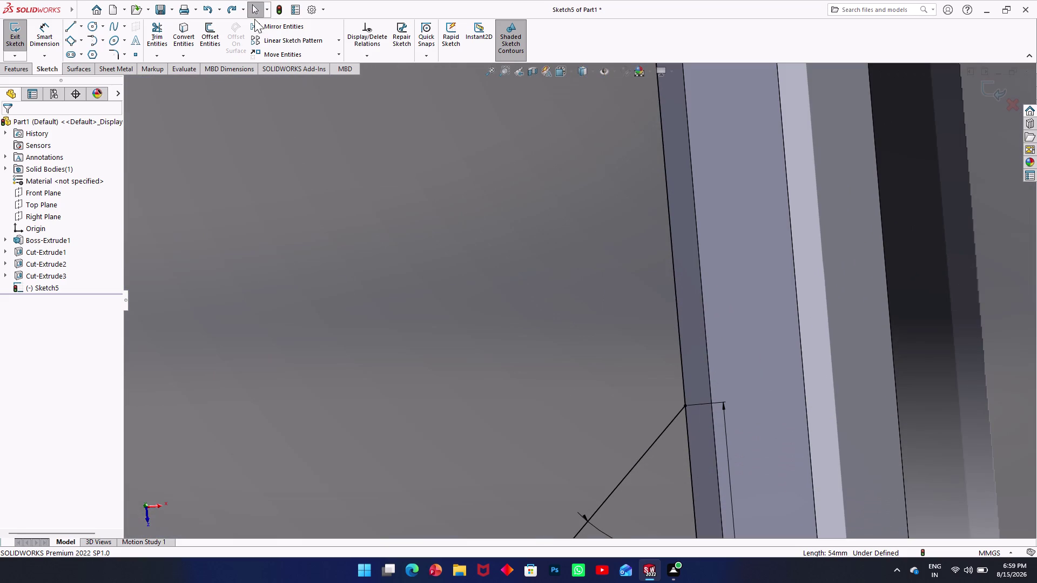
click(338, 43)
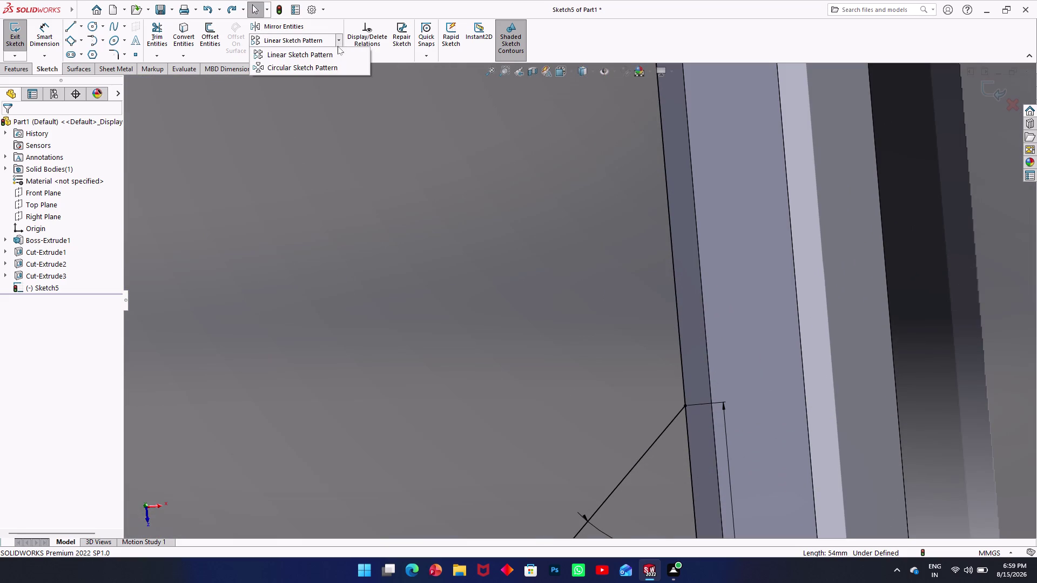
click(272, 99)
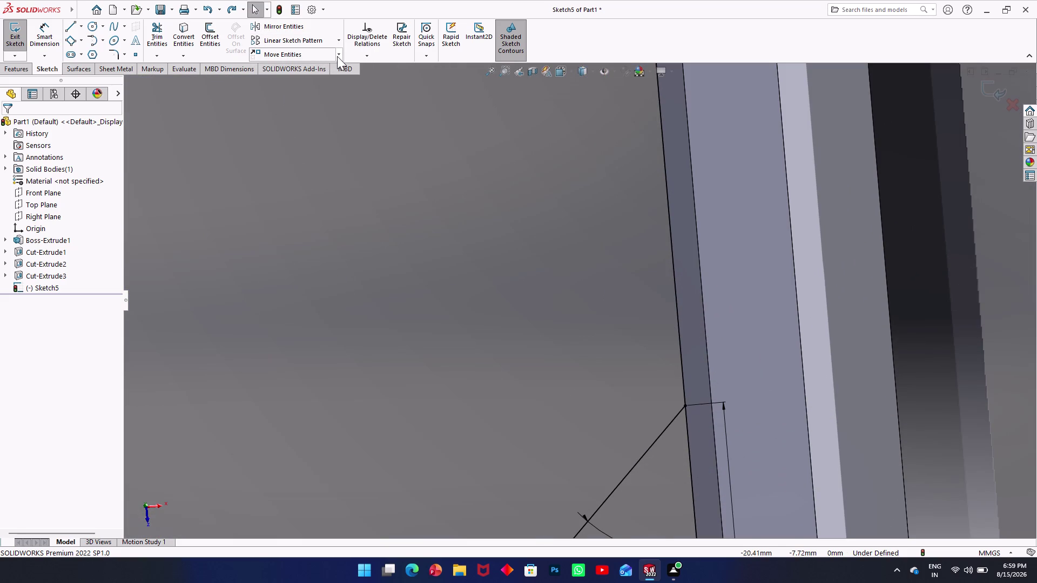
click(337, 56)
click(306, 85)
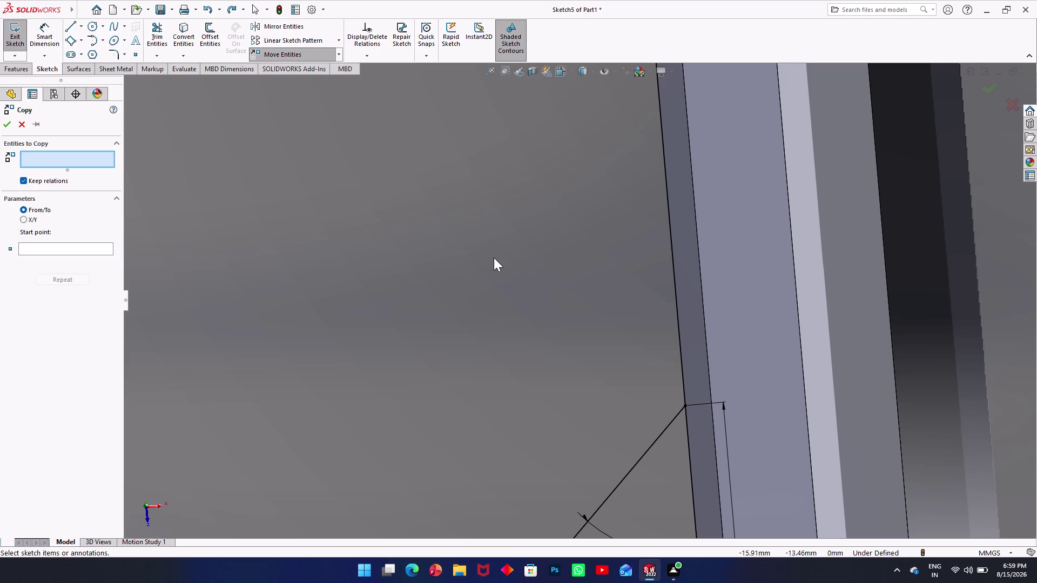
scroll(down, 3)
scroll(up, 3)
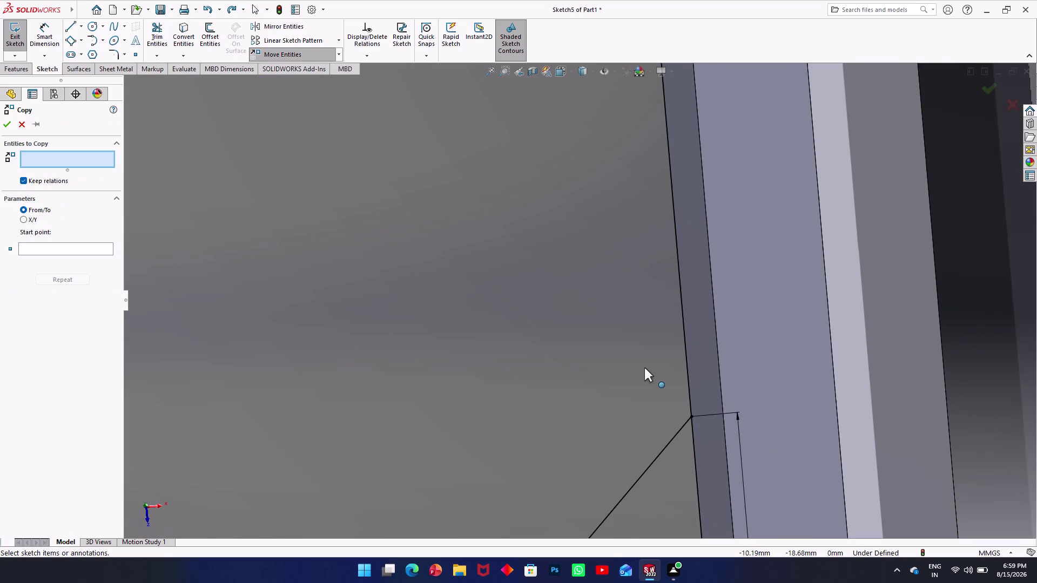
click(642, 367)
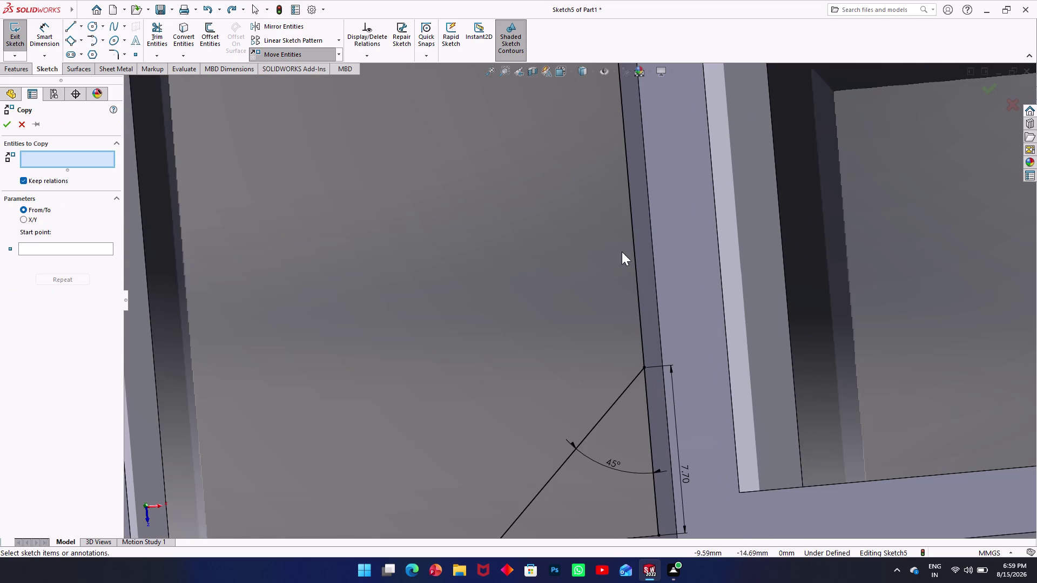
Copy Line1 from its upper endpoint to a point higher on the wall edge.
click(604, 418)
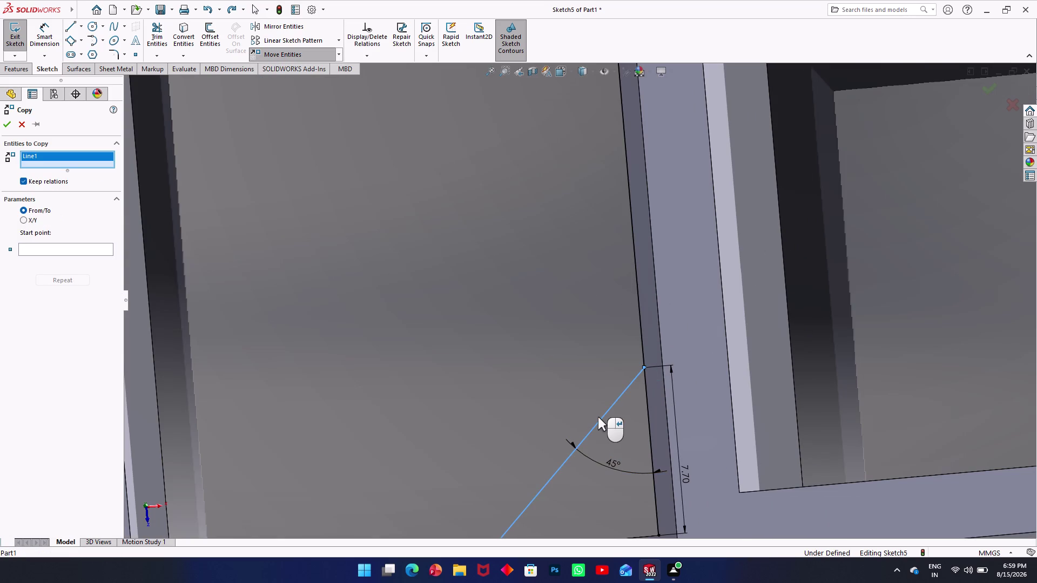
click(44, 241)
click(47, 247)
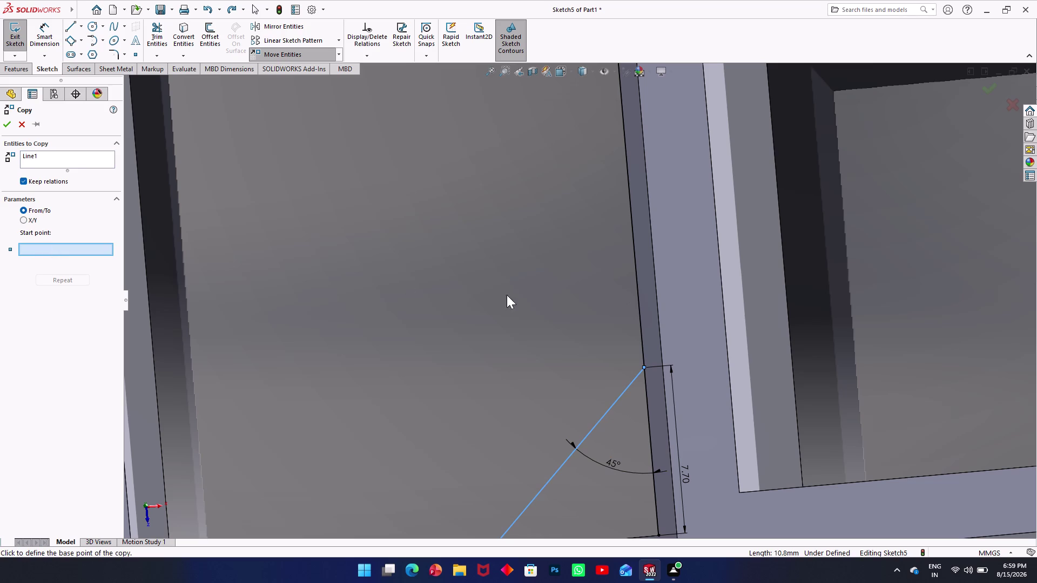
click(645, 367)
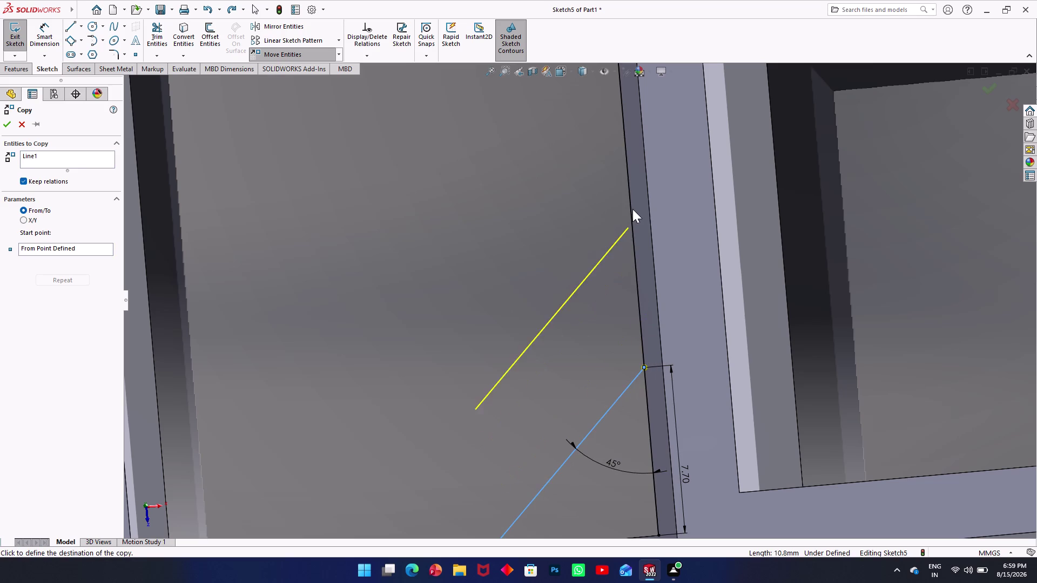
middle_drag(632, 207, 624, 197)
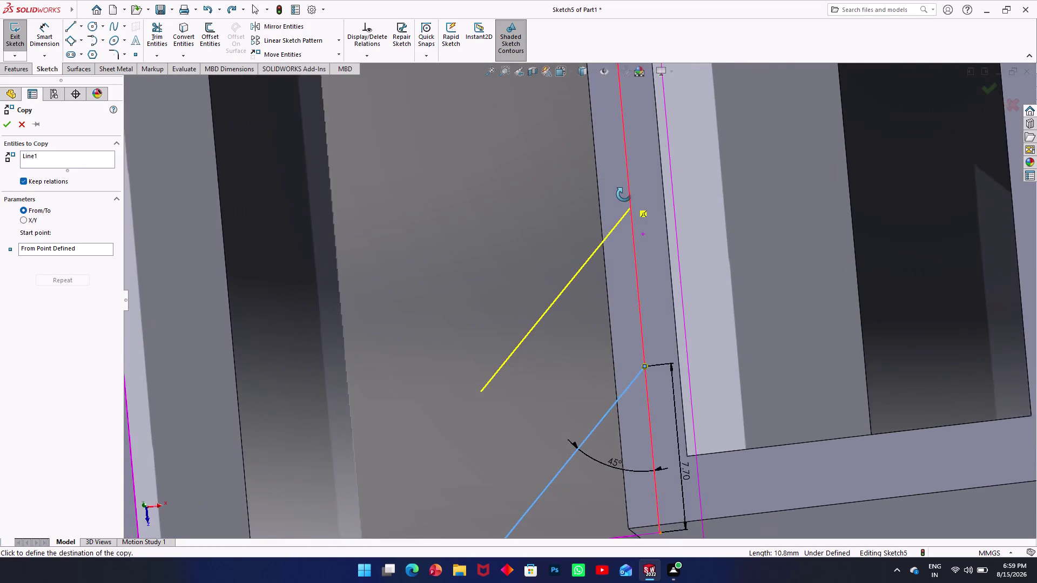
middle_drag(624, 197, 631, 161)
scroll(down, 3)
scroll(up, 3)
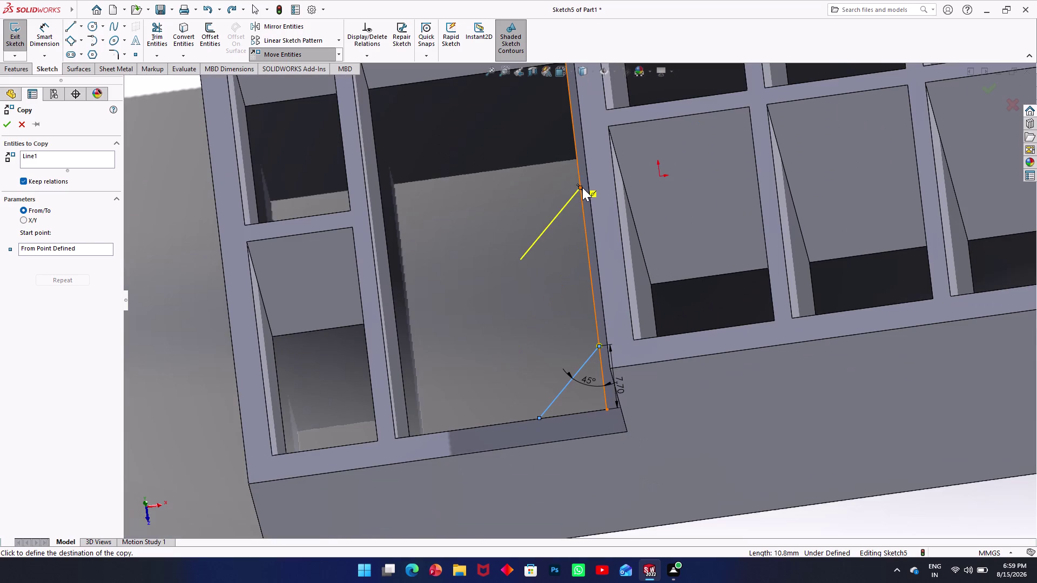
click(589, 283)
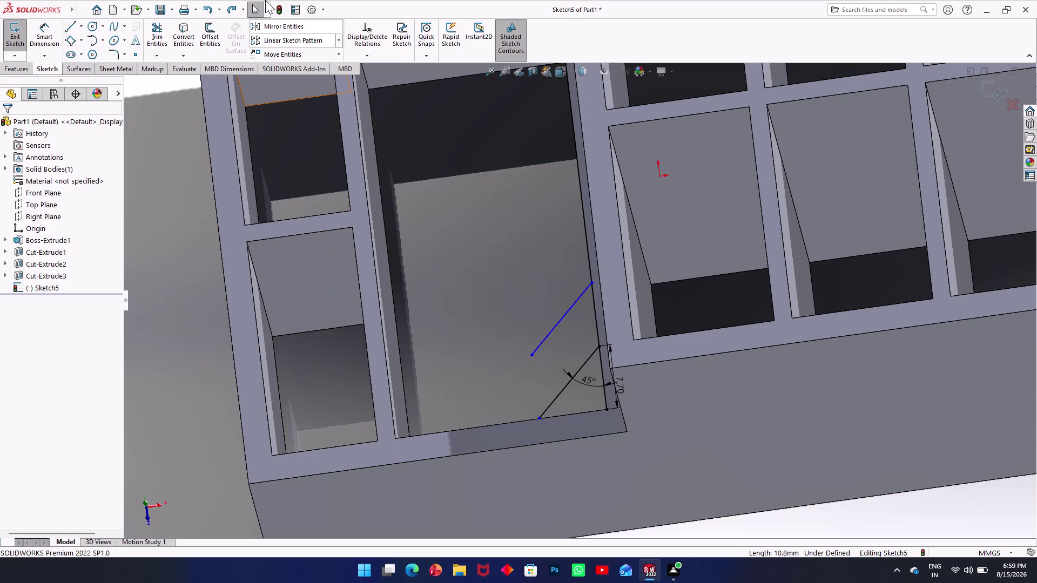
Copy Line5 from its top endpoint to a higher point on the wall edge.
click(337, 57)
click(299, 80)
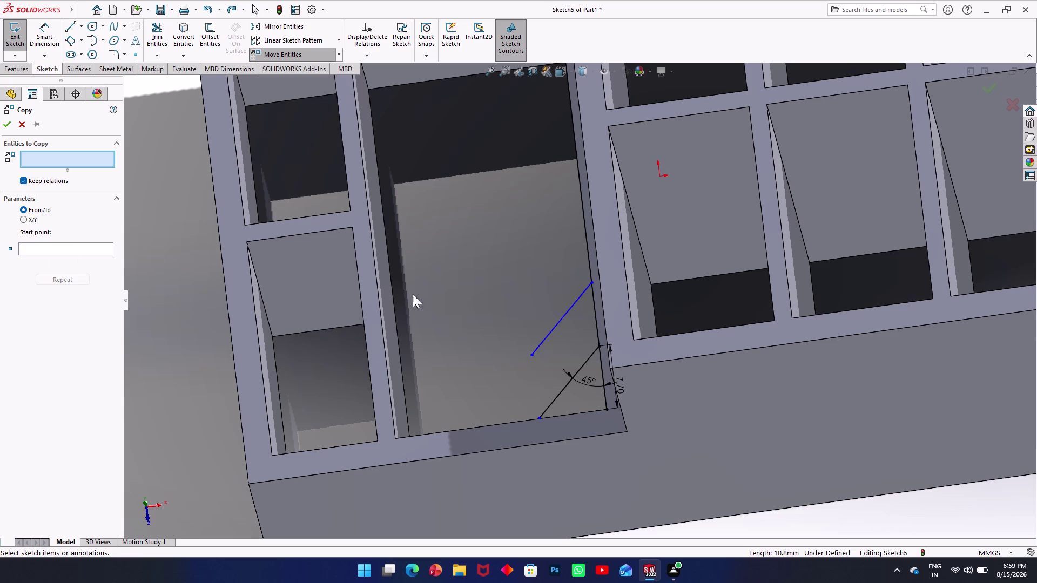
click(547, 334)
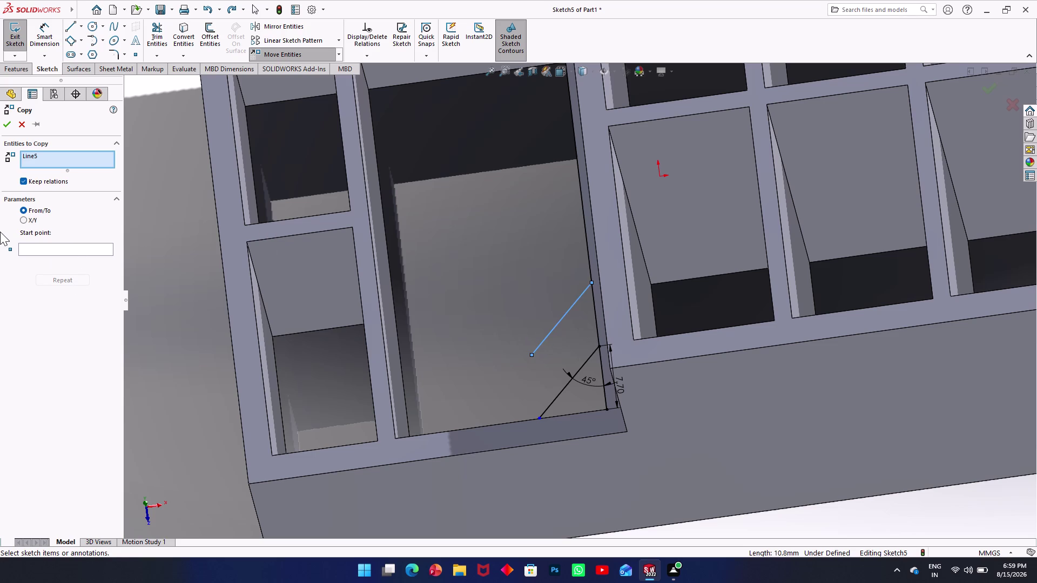
click(56, 249)
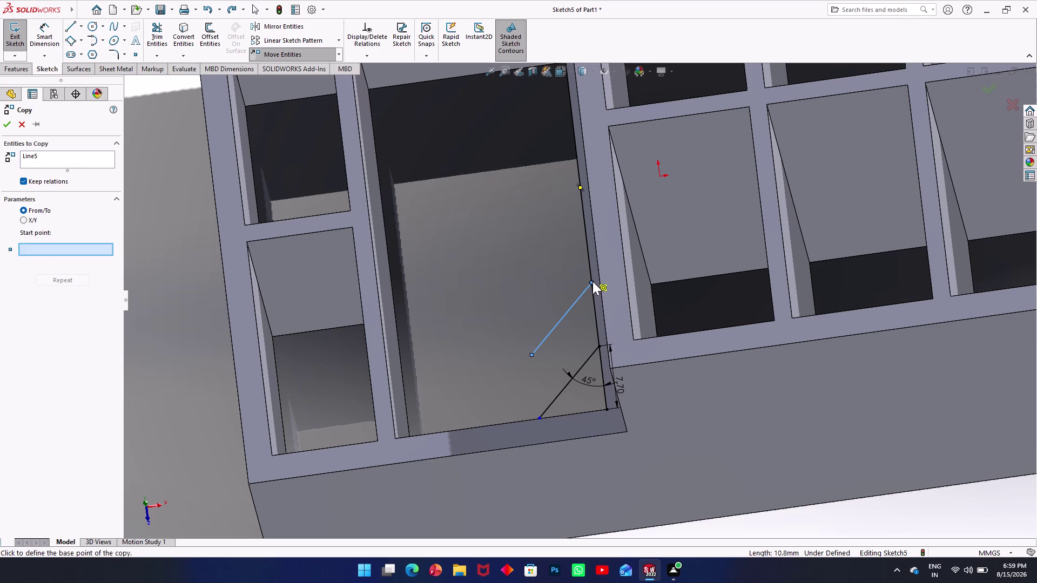
click(593, 281)
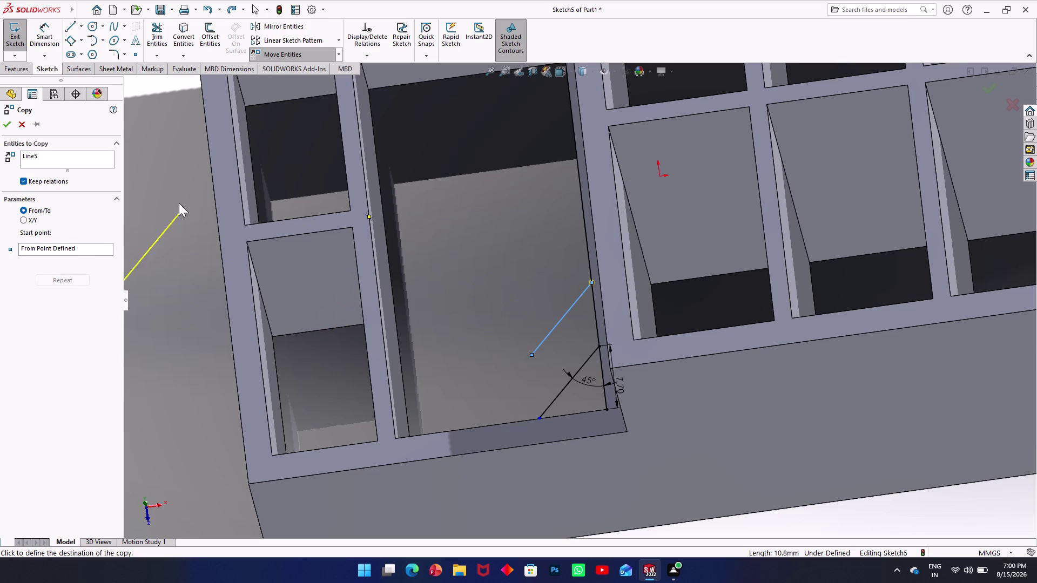
click(68, 280)
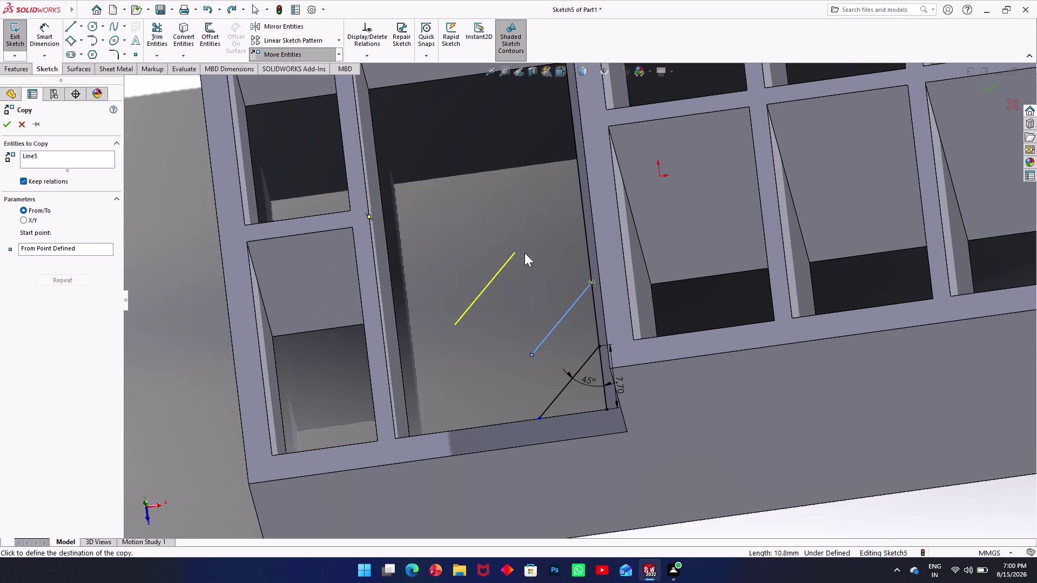
click(586, 224)
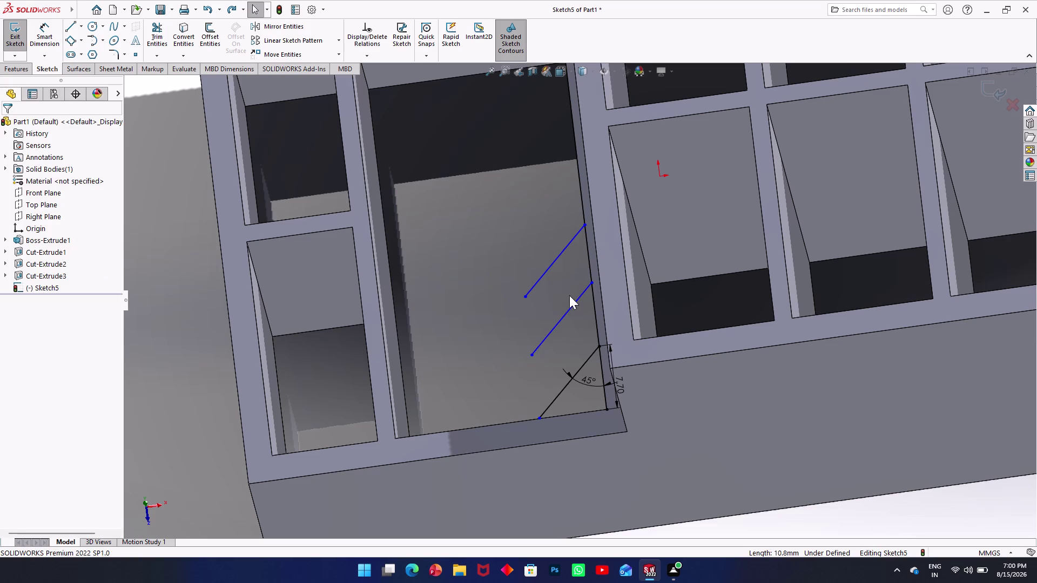
click(339, 56)
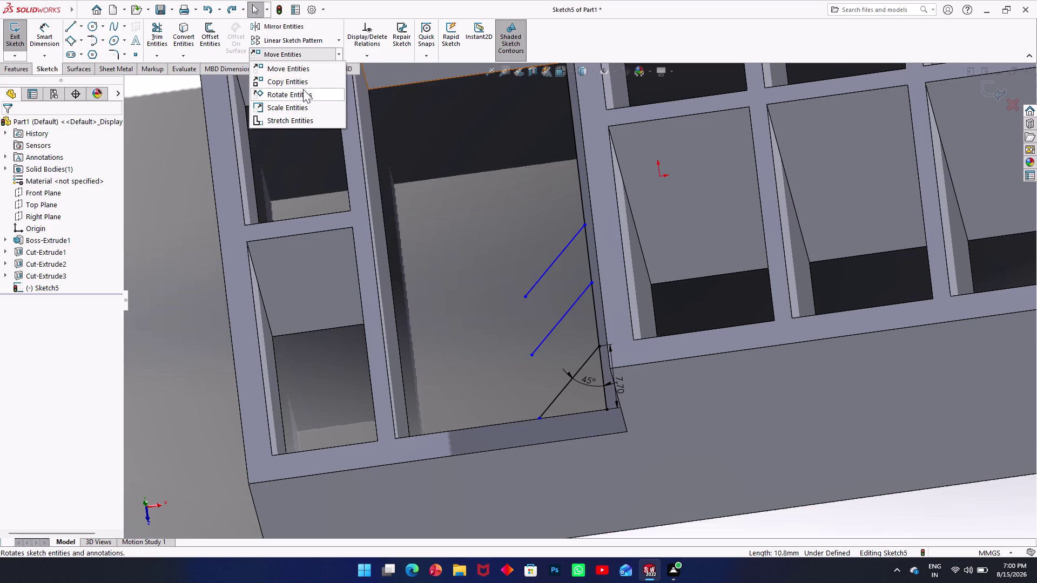
Copy Line6, Line5 and Line1 together farther up the wall edge.
click(304, 84)
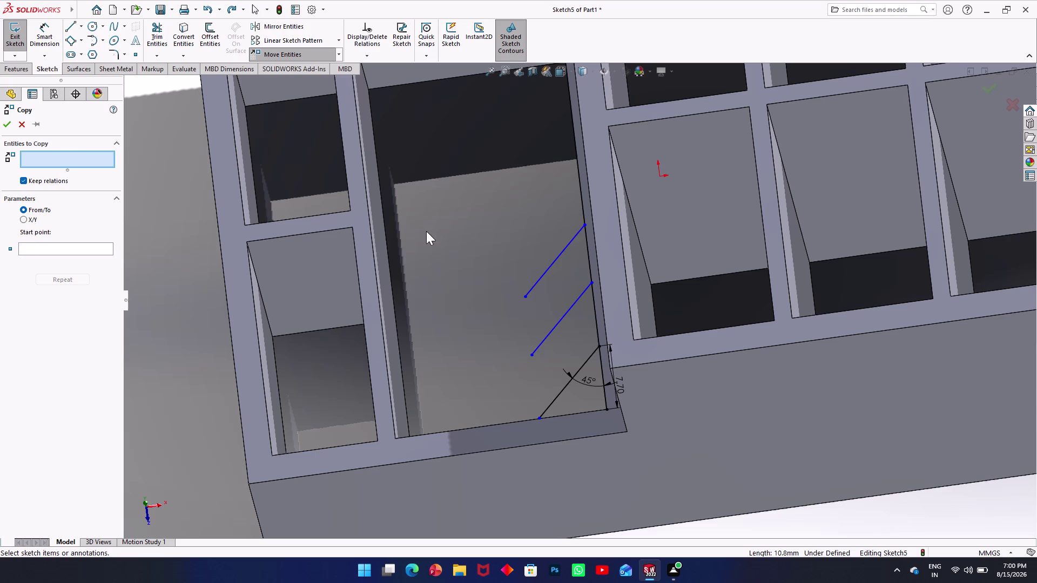
click(542, 273)
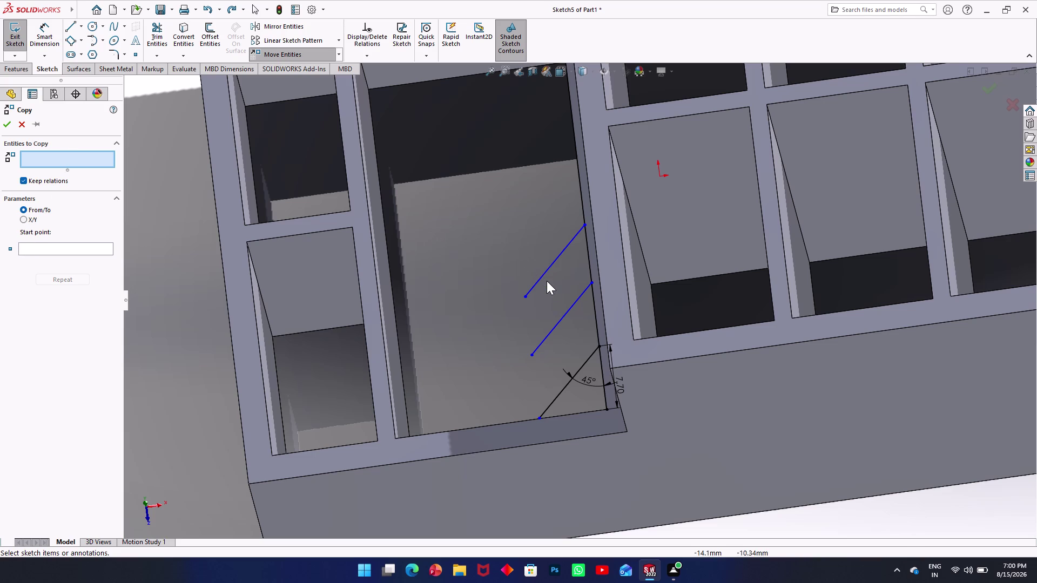
click(542, 274)
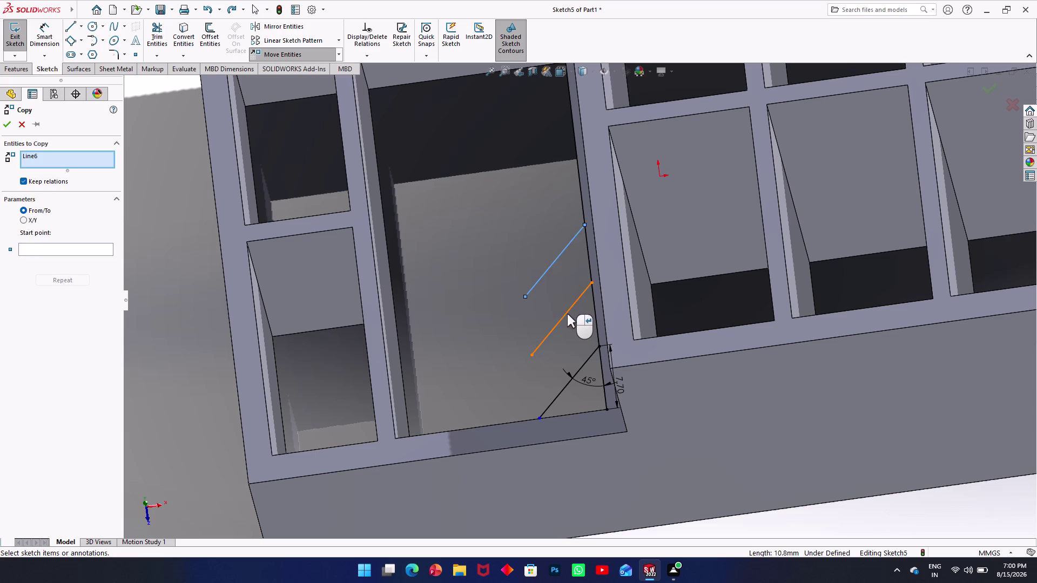
click(567, 314)
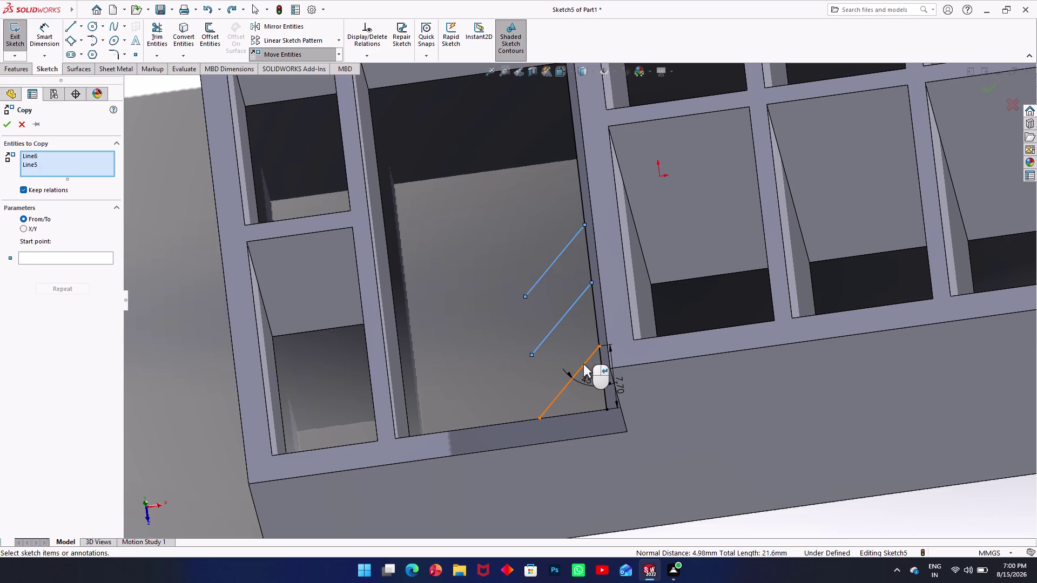
click(584, 364)
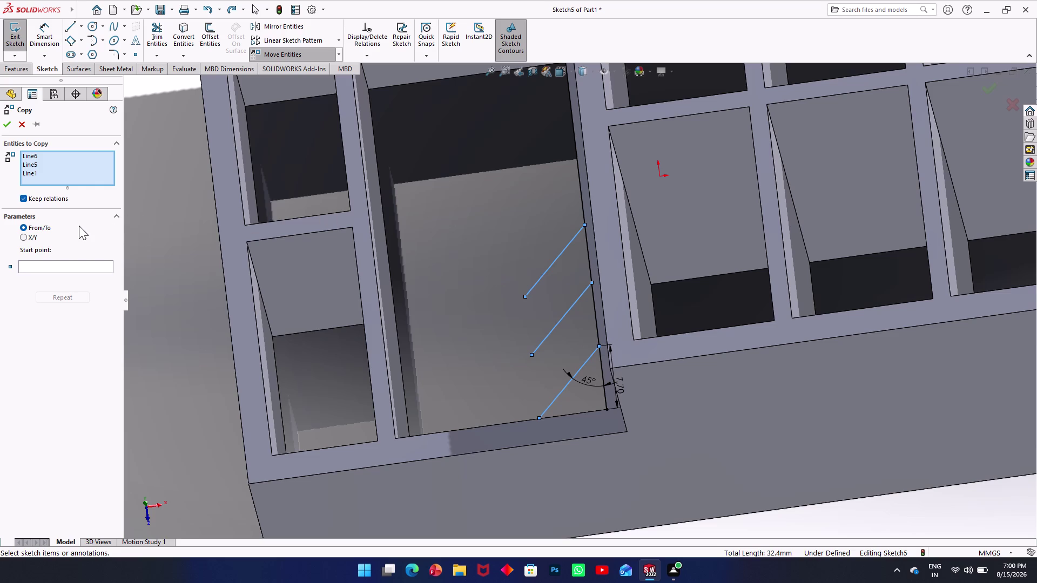
click(36, 268)
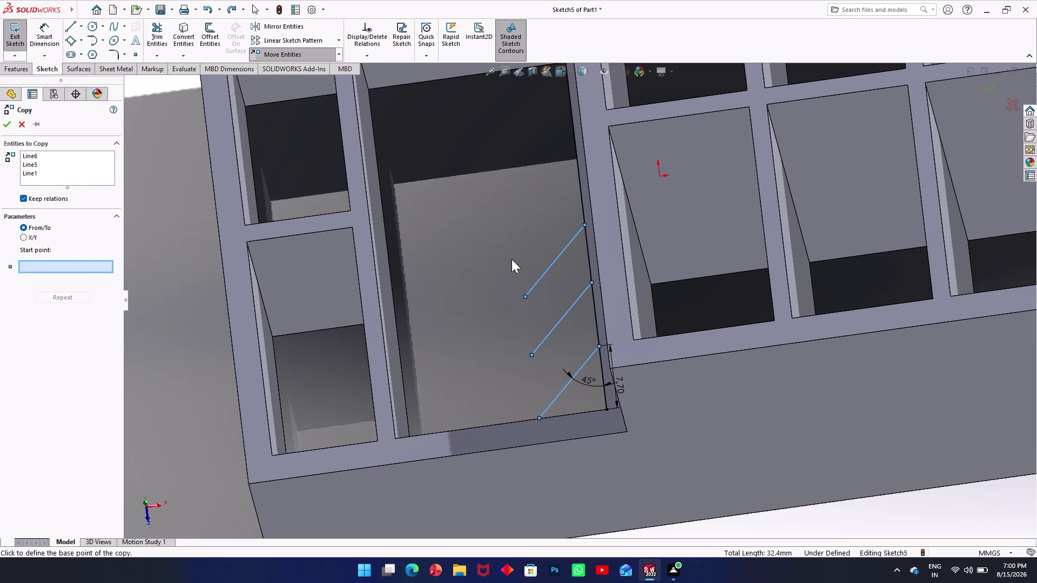
click(599, 347)
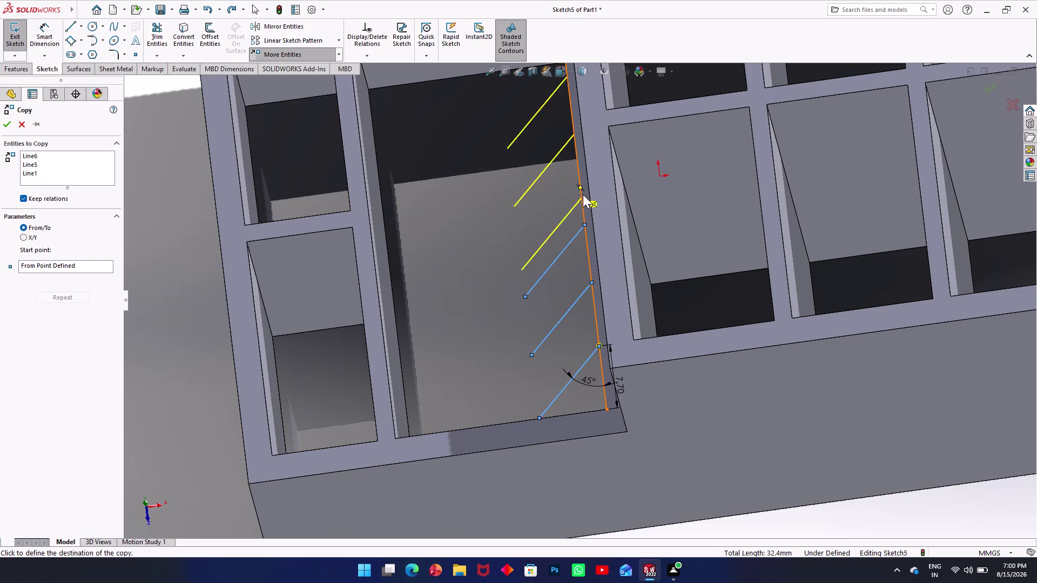
click(581, 181)
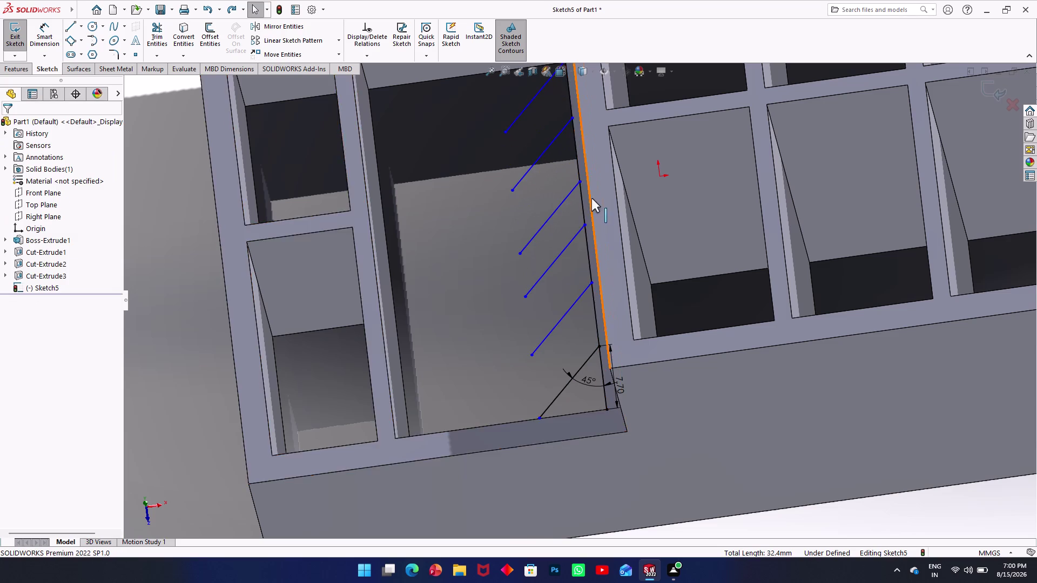
middle_drag(592, 198, 585, 234)
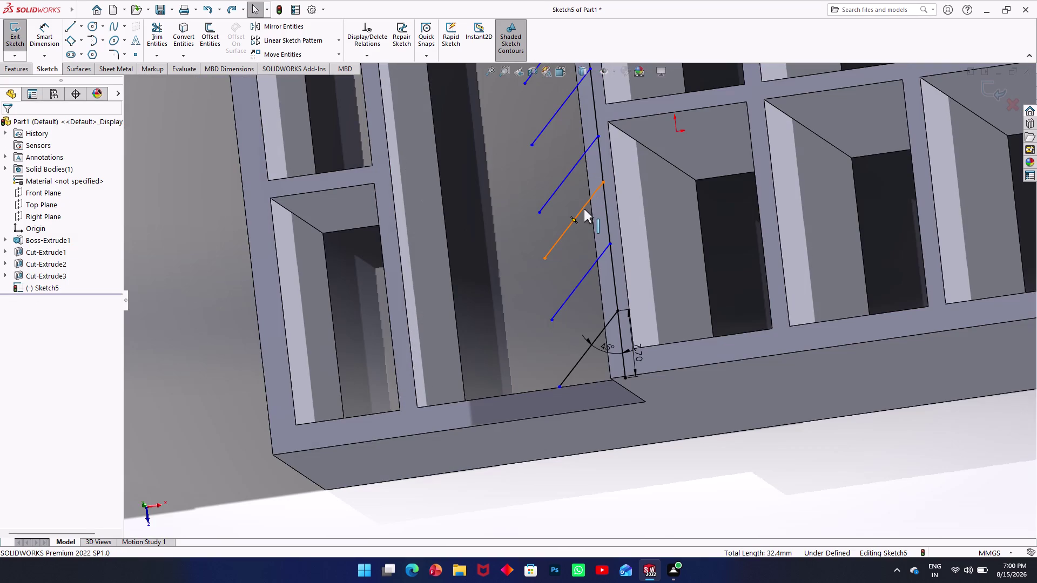
Zoom, pan and orbit to inspect the six parallel lines along the pocket wall.
scroll(up, 3)
middle_drag(585, 212, 577, 459)
scroll(up, 3)
scroll(up, 3)
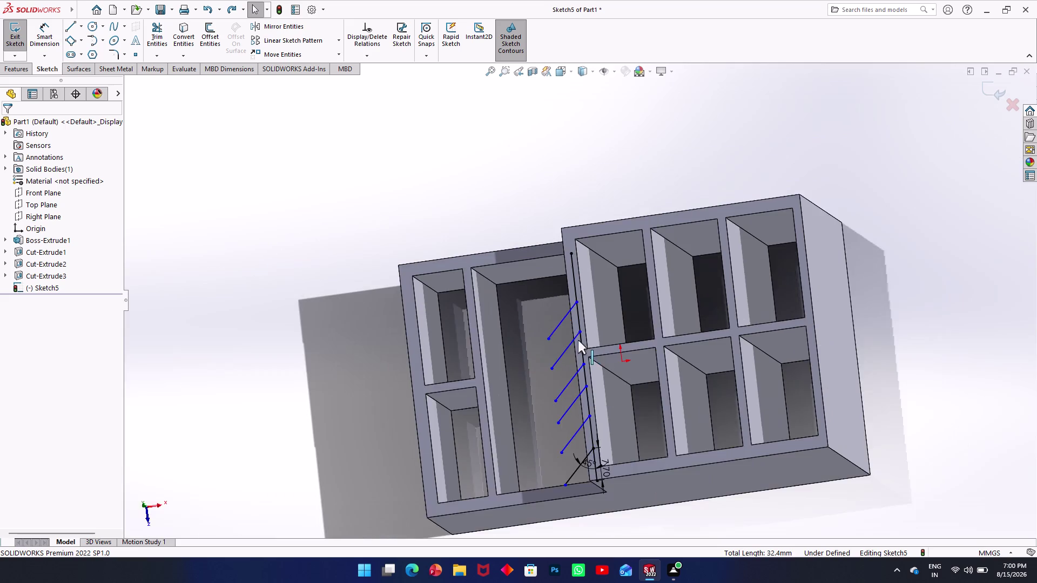
scroll(down, 3)
middle_drag(578, 340, 614, 336)
scroll(down, 3)
scroll(up, 3)
scroll(down, 3)
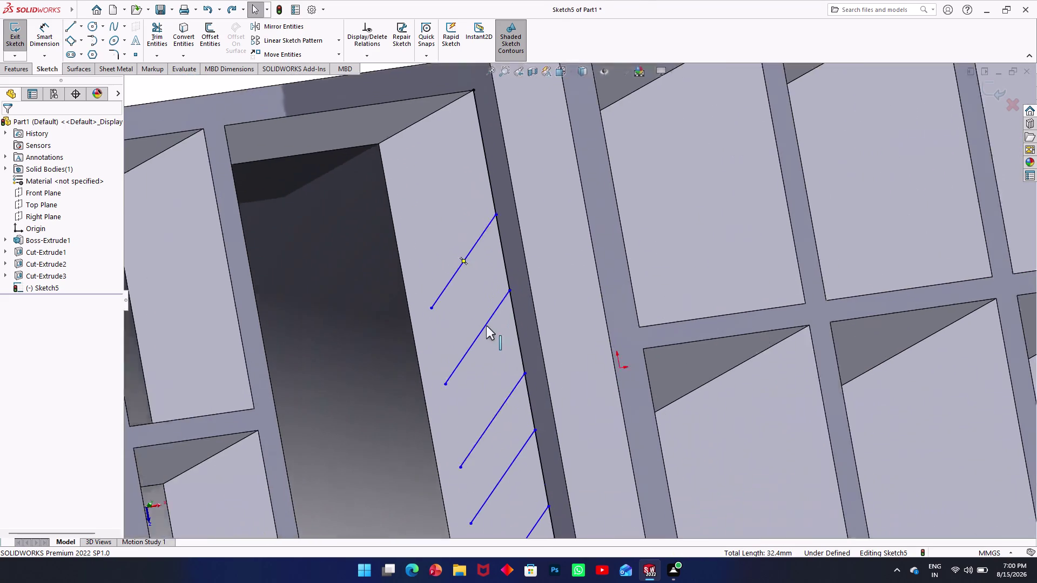
scroll(down, 3)
scroll(down, 3)
scroll(up, 3)
scroll(up, 3)
middle_drag(494, 274, 479, 272)
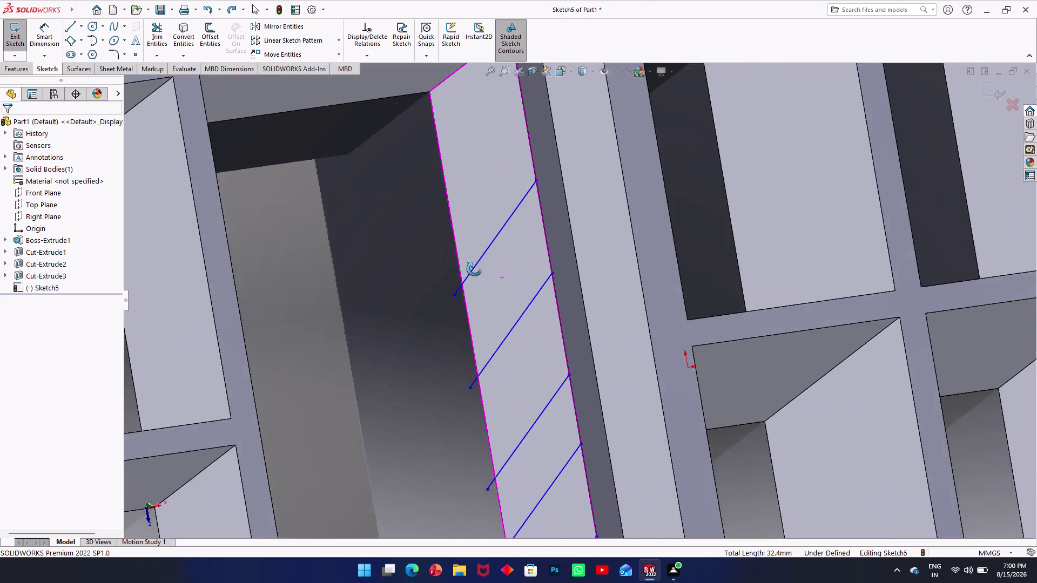
middle_drag(479, 272, 467, 264)
click(424, 226)
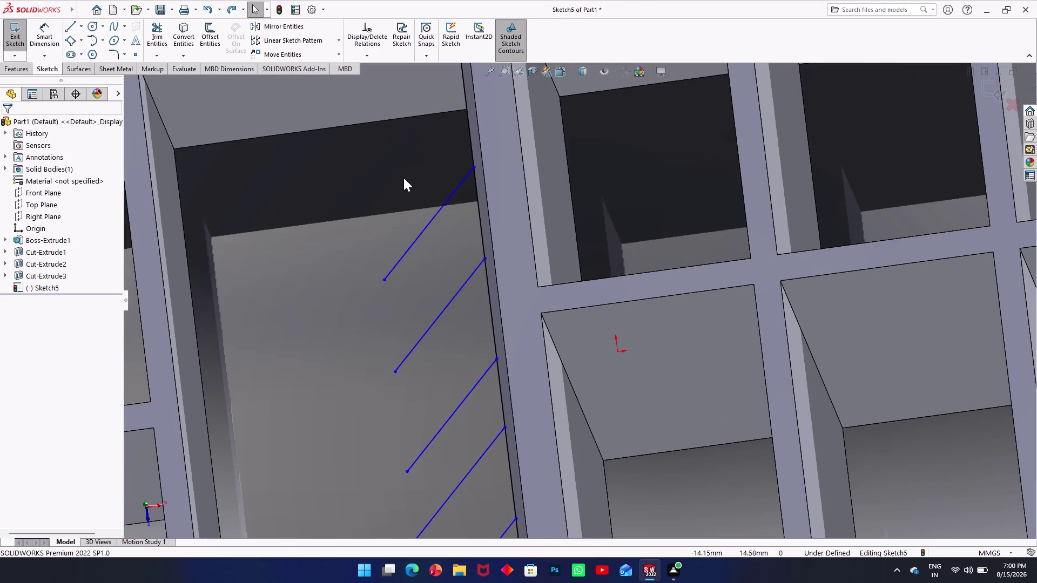
click(340, 58)
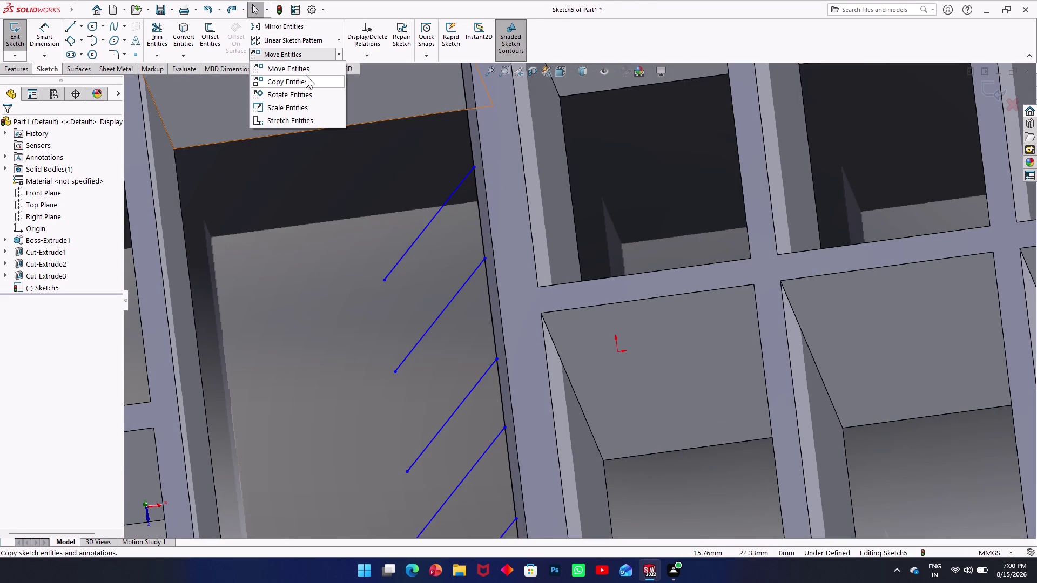
Select Line8 for copying and use its upper endpoint as the base point.
click(305, 76)
click(440, 209)
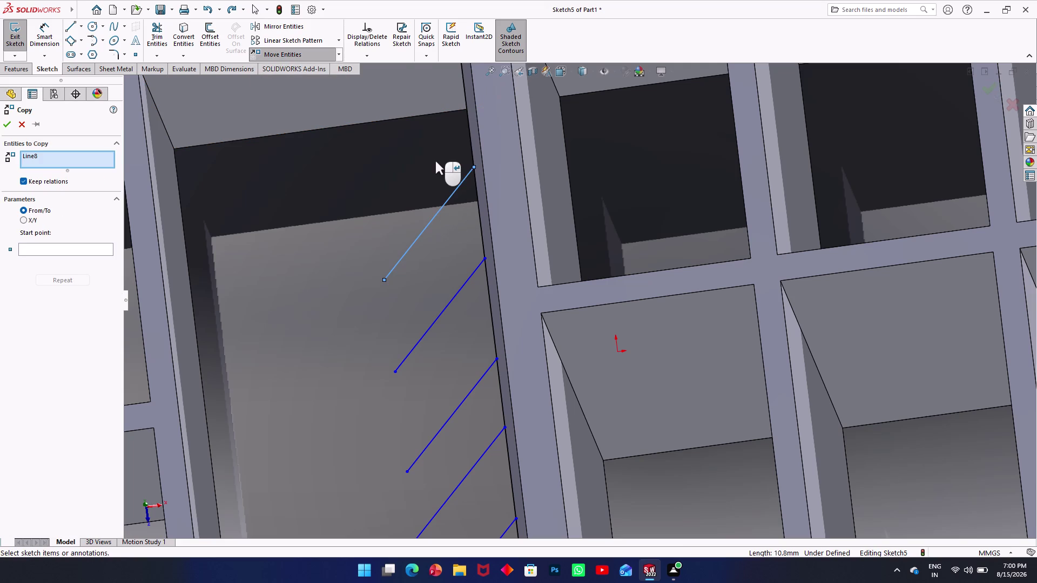
click(84, 253)
drag(69, 244, 68, 251)
click(68, 251)
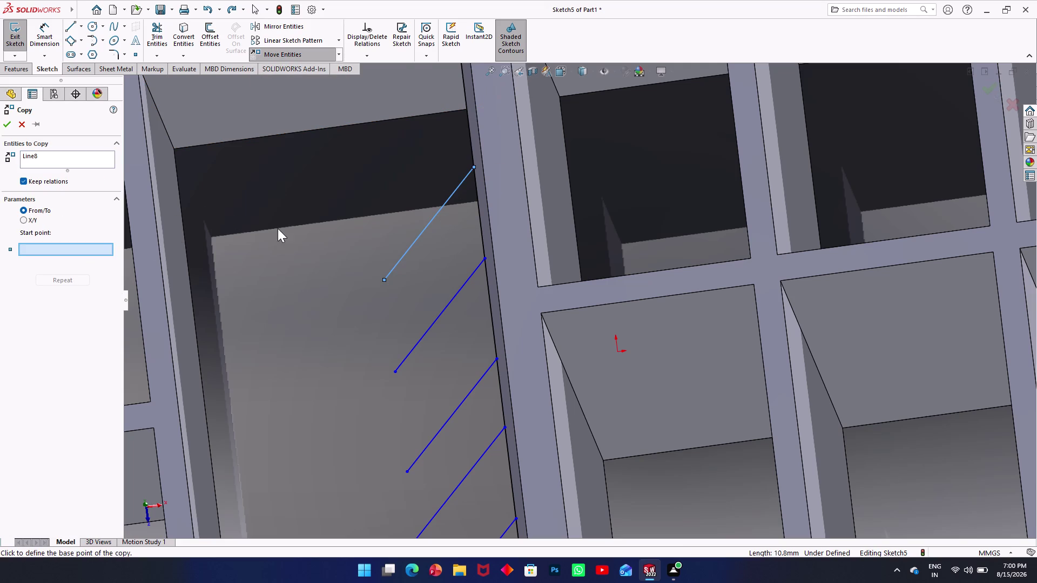
click(472, 166)
Place the seventh line copy at the top of the wall edge.
middle_drag(467, 132, 480, 200)
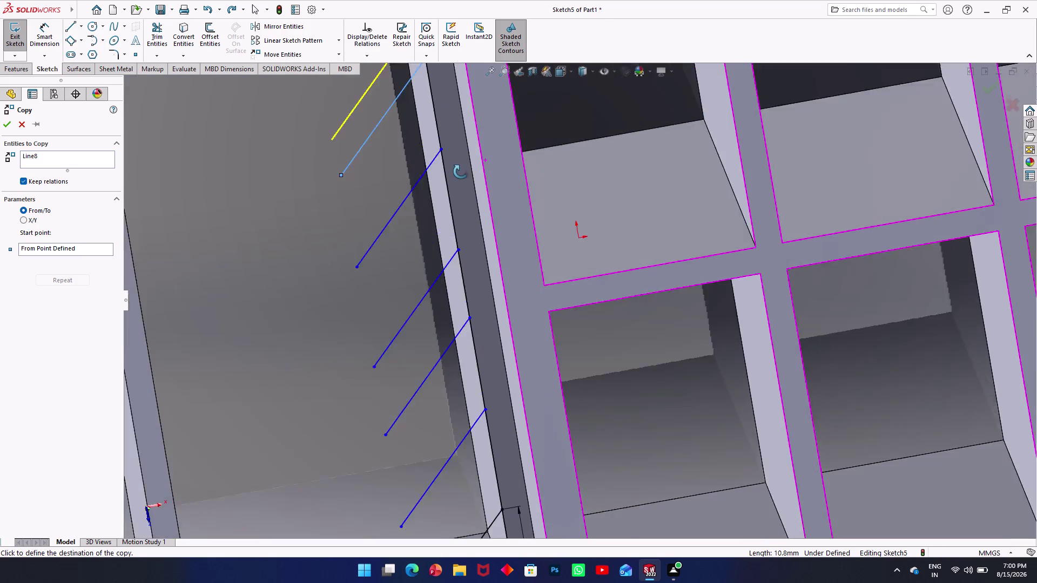
middle_drag(480, 199, 448, 151)
scroll(down, 3)
scroll(up, 3)
scroll(down, 3)
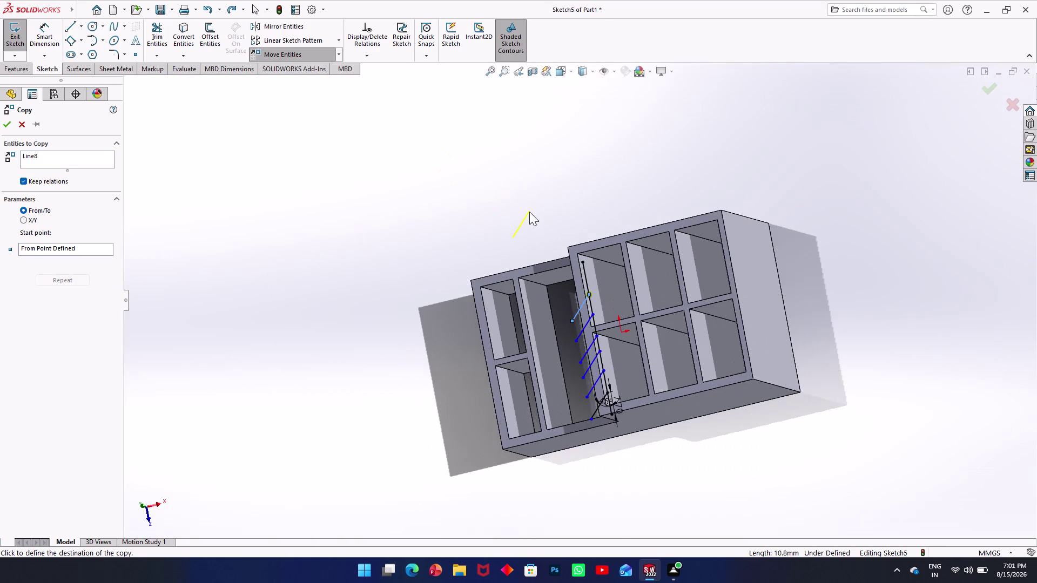
scroll(down, 3)
middle_drag(561, 275, 599, 270)
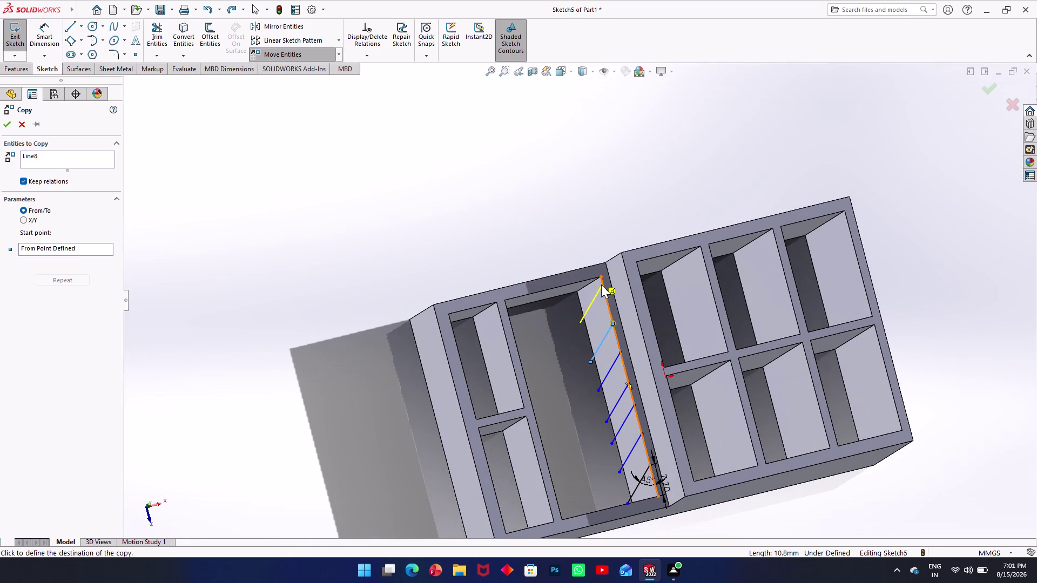
click(602, 284)
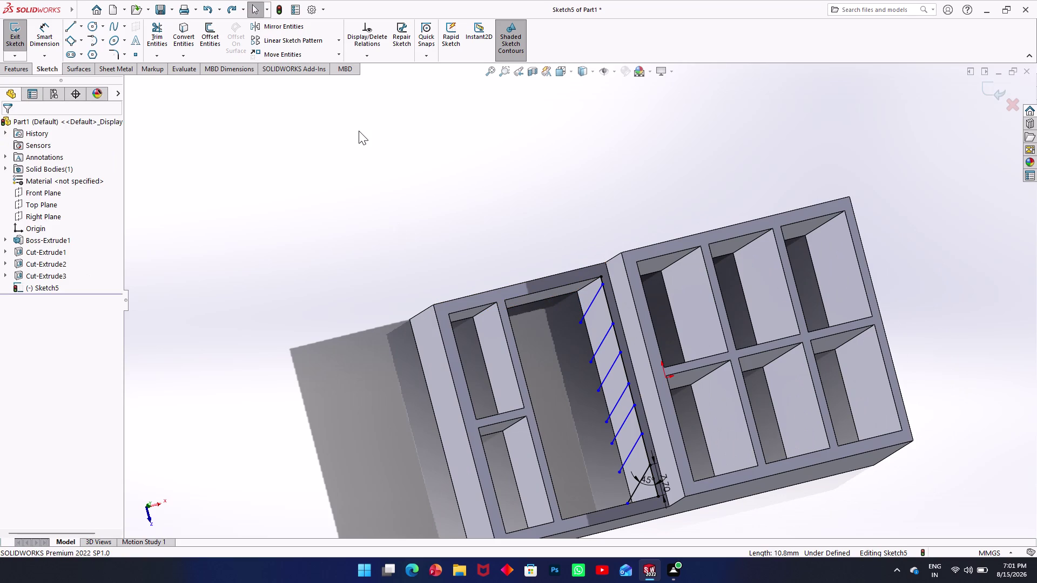
click(54, 36)
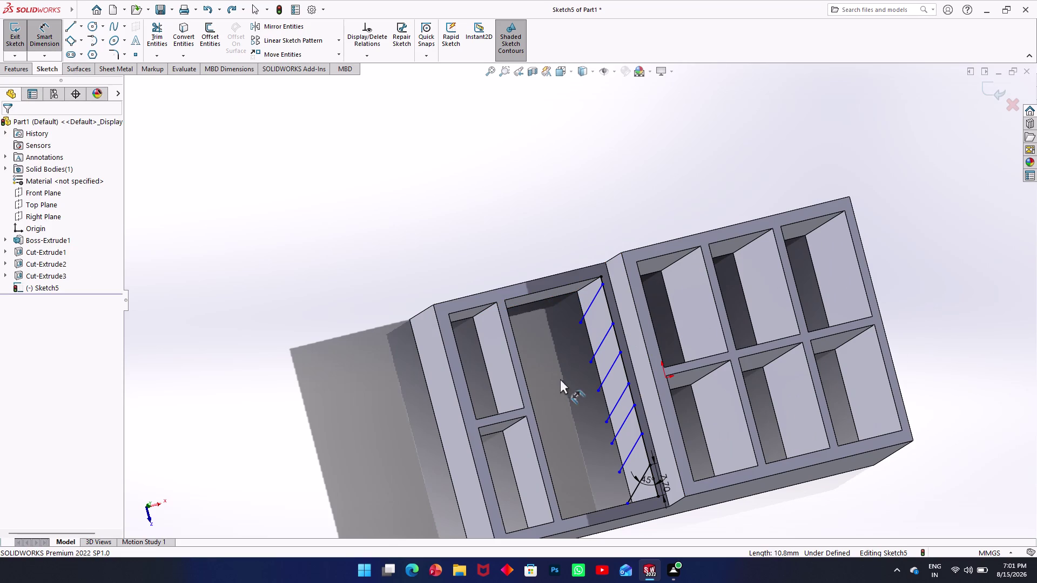
Dimension the spacing between the two lowest lines' upper ends and start entering 7.
scroll(down, 3)
scroll(down, 3)
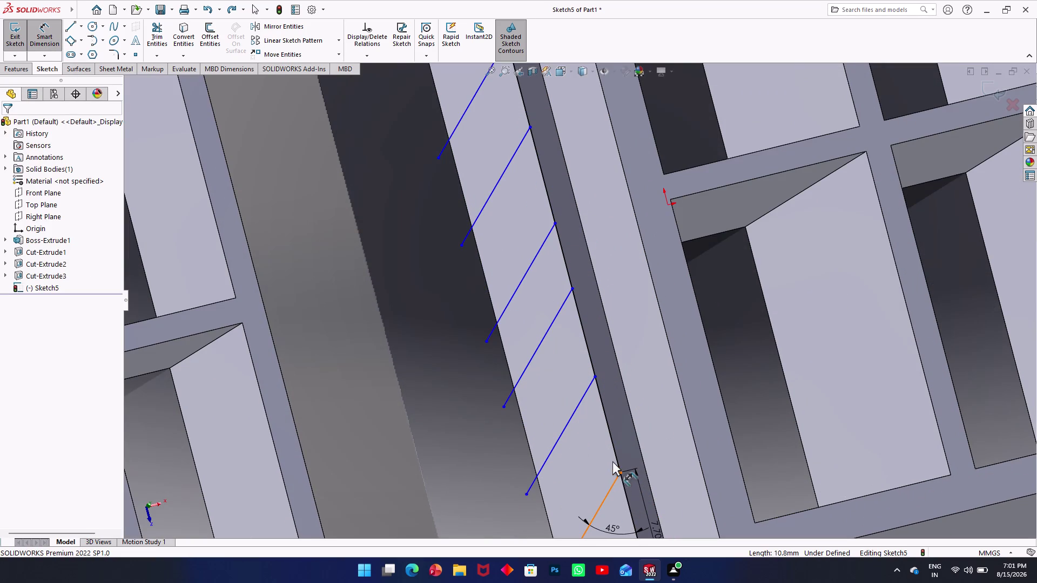
click(619, 475)
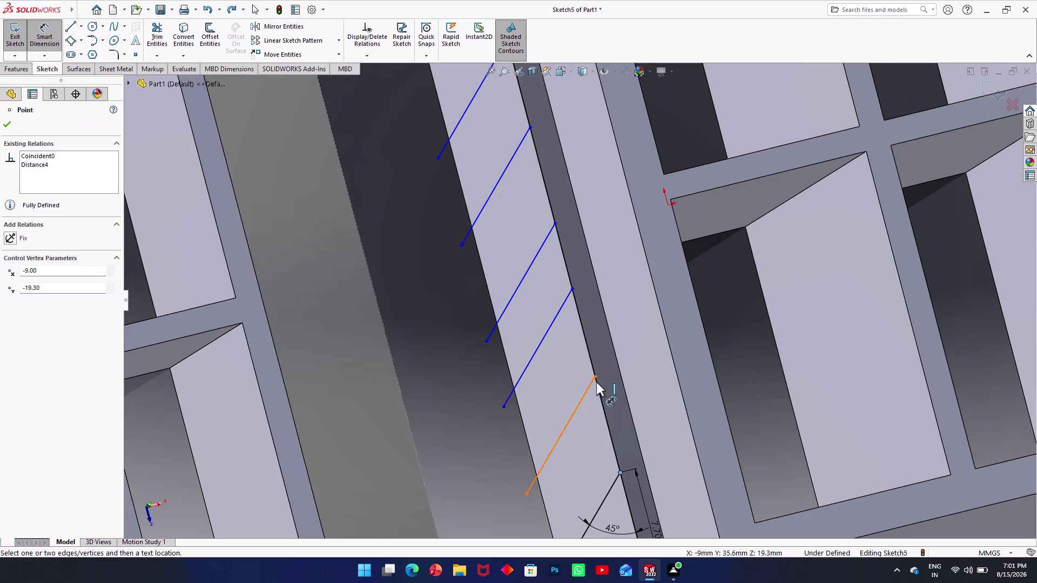
click(595, 375)
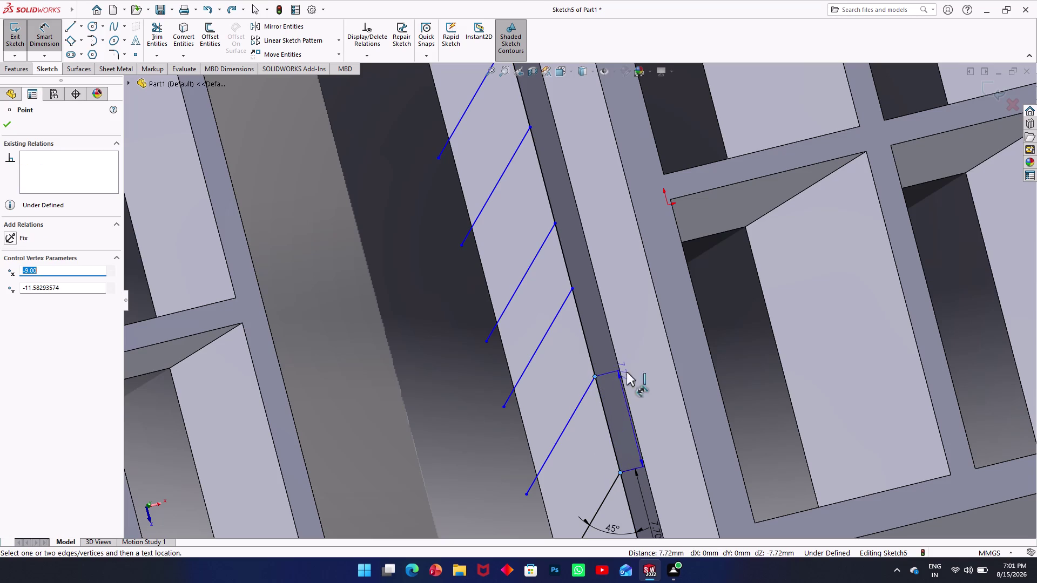
click(636, 406)
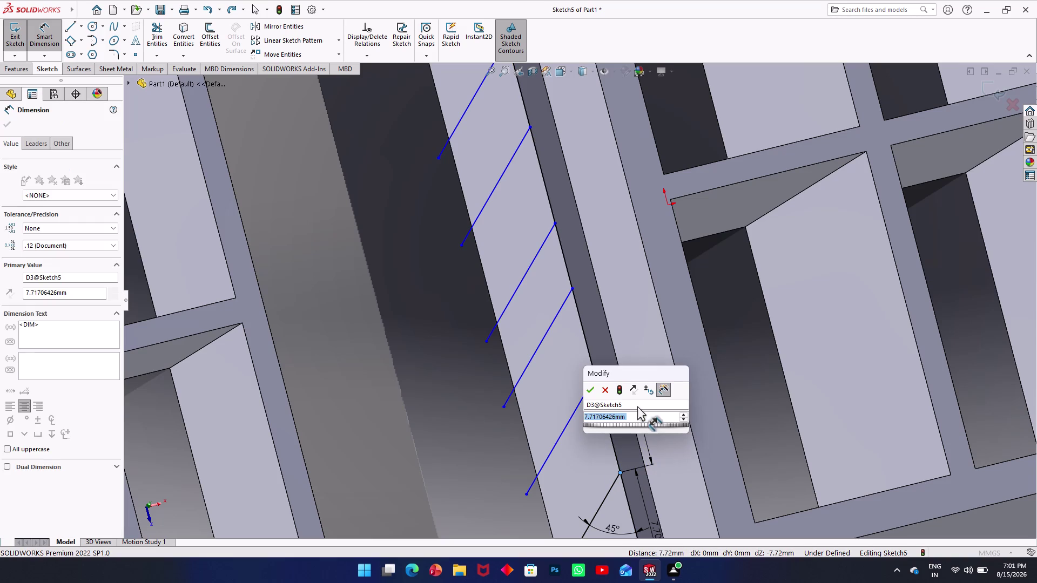
text(7.)
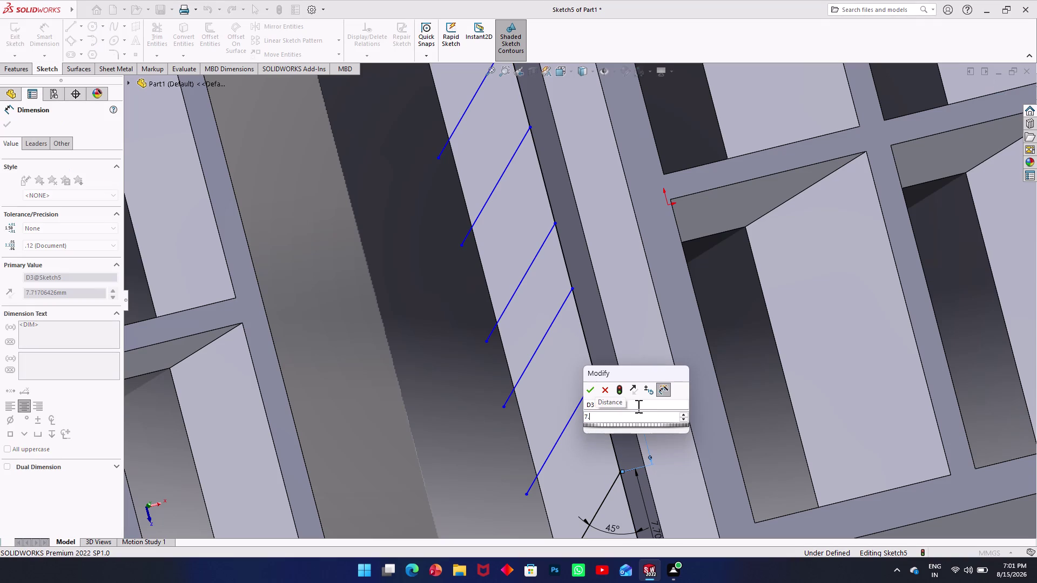